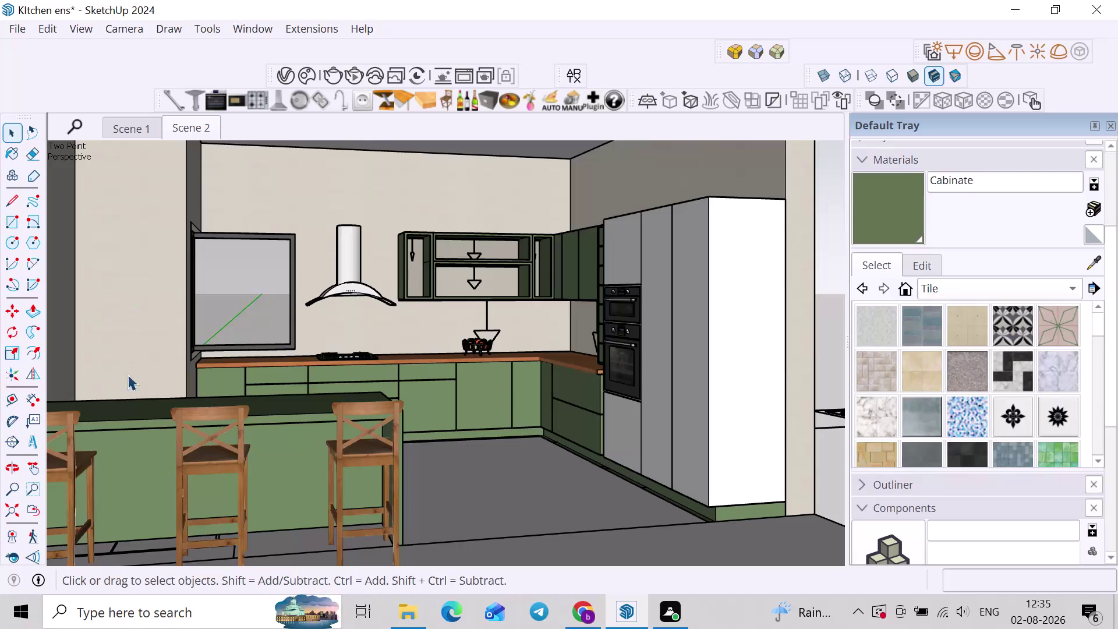
Orbit and zoom to frame the kitchen corner with the tall cabinet and ovens.
scroll(down, 3)
middle_drag(387, 397, 254, 415)
scroll(up, 3)
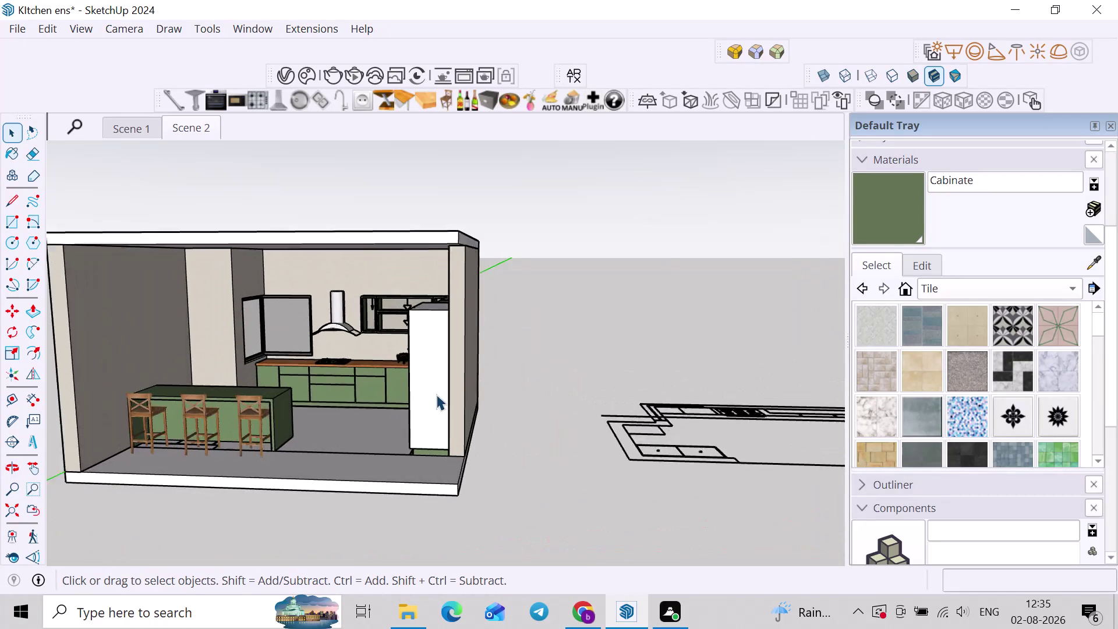
scroll(up, 3)
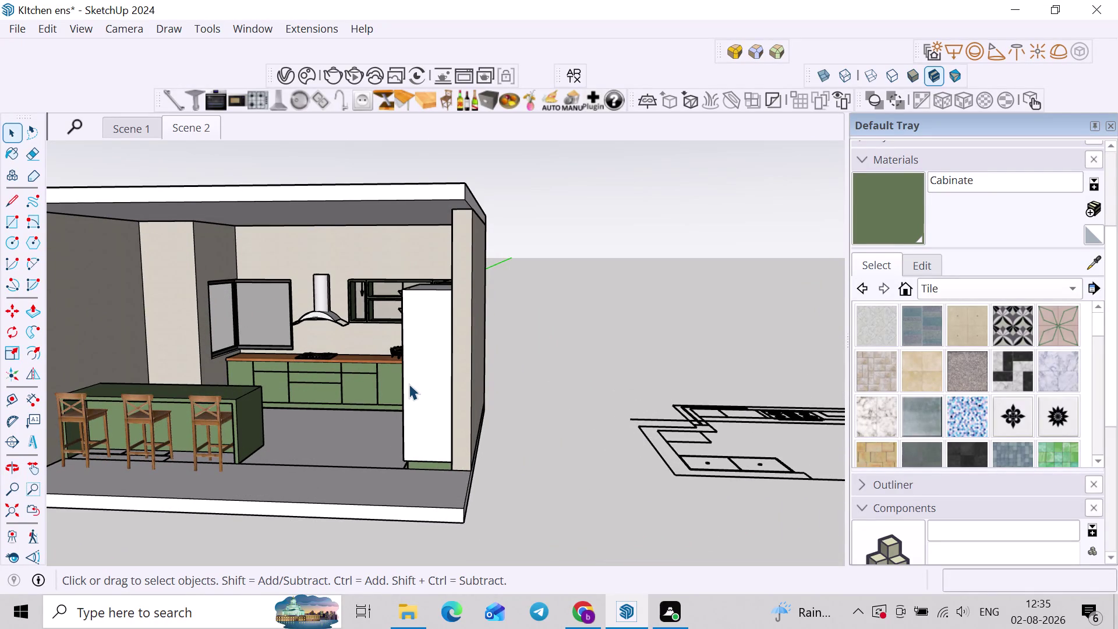
scroll(down, 3)
middle_drag(354, 420, 465, 404)
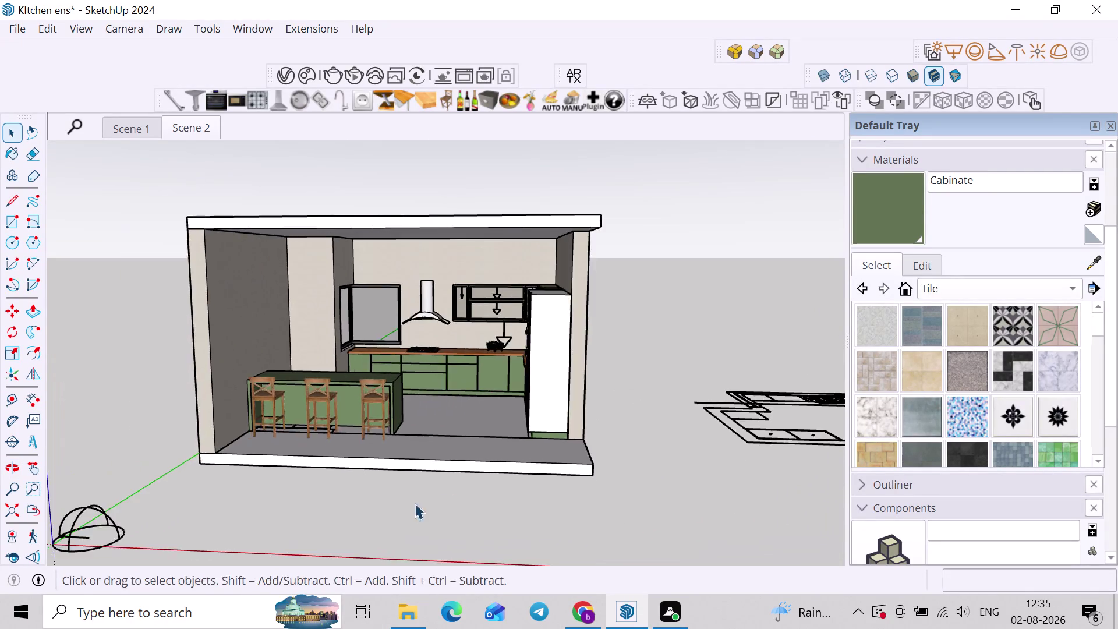
middle_drag(413, 503, 515, 505)
scroll(up, 3)
middle_drag(464, 387, 438, 322)
middle_drag(446, 326, 403, 417)
scroll(up, 3)
scroll(up, 3)
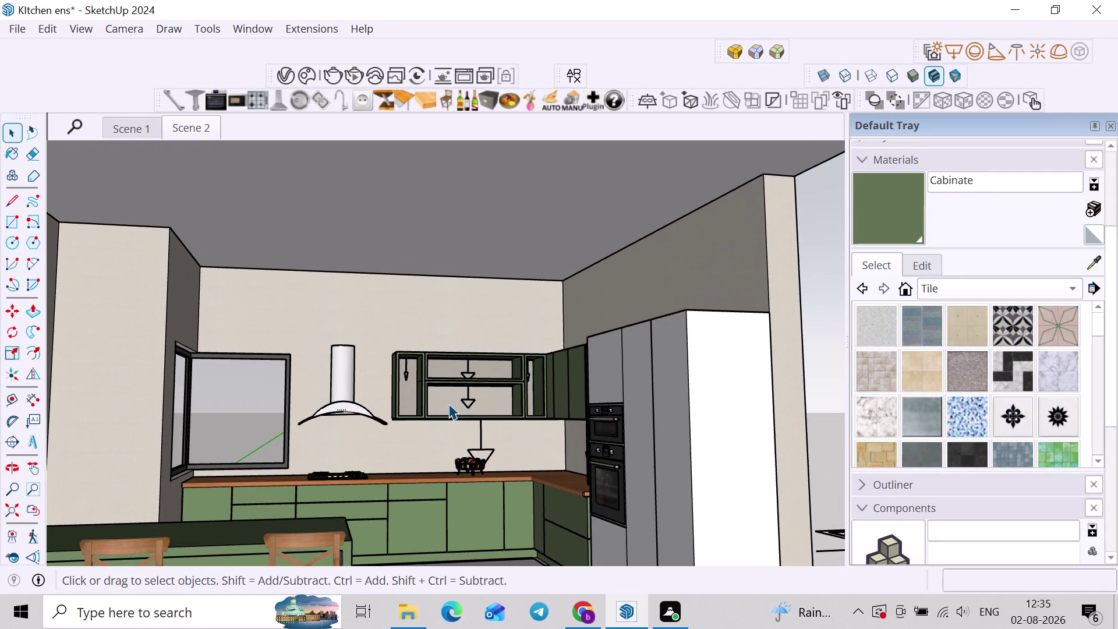
scroll(down, 3)
middle_drag(435, 406, 590, 437)
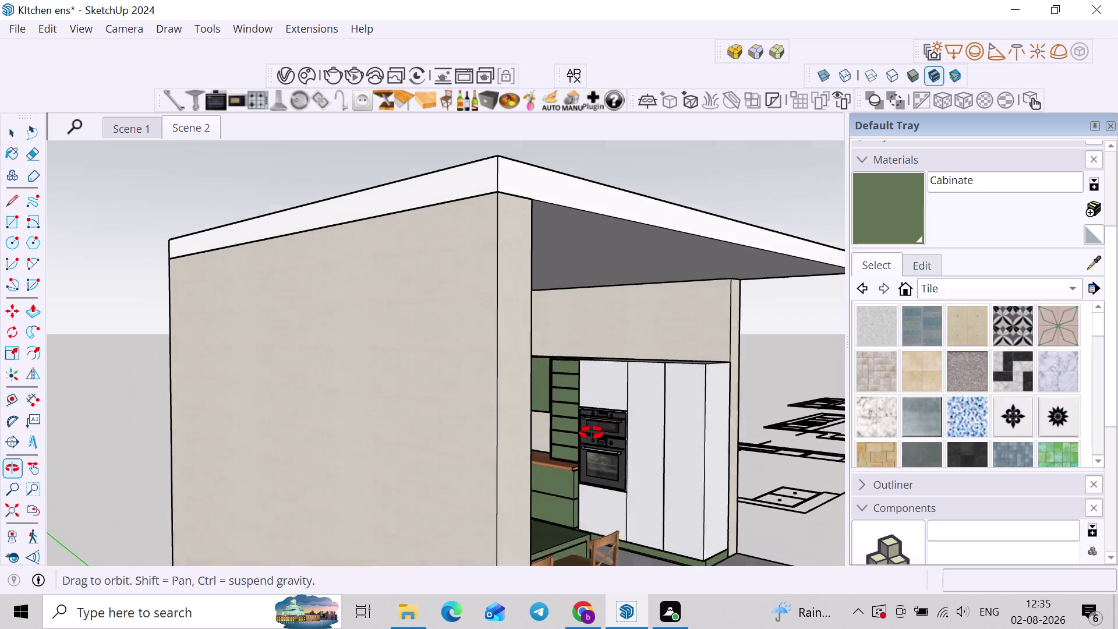
middle_drag(590, 438, 591, 432)
scroll(up, 3)
scroll(down, 3)
middle_drag(590, 429, 456, 407)
scroll(down, 3)
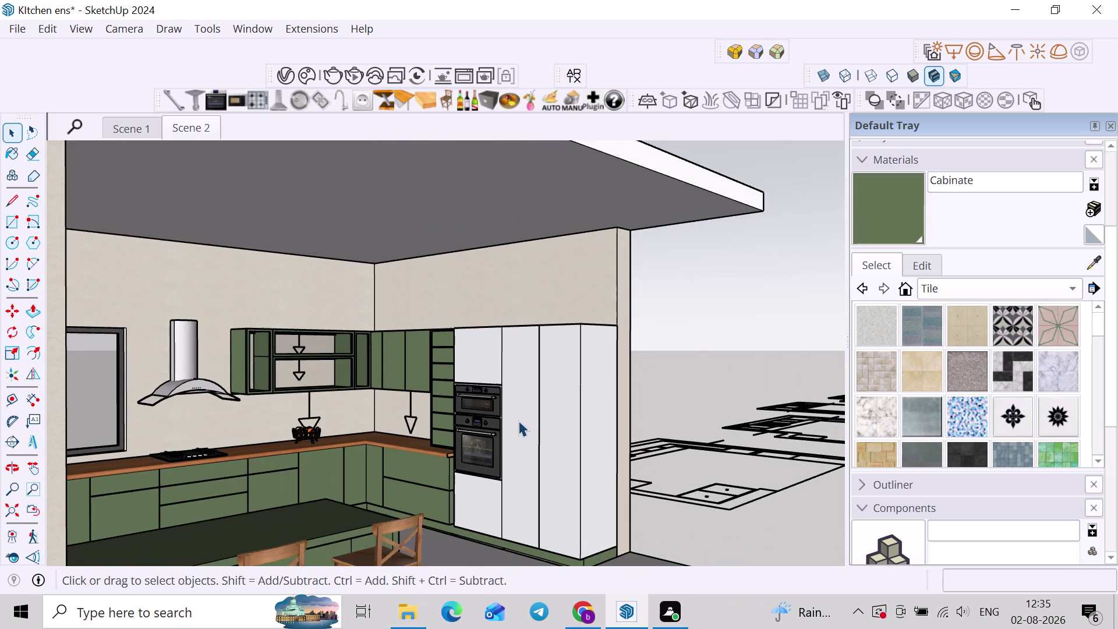
middle_drag(520, 422, 535, 427)
scroll(up, 3)
scroll(down, 3)
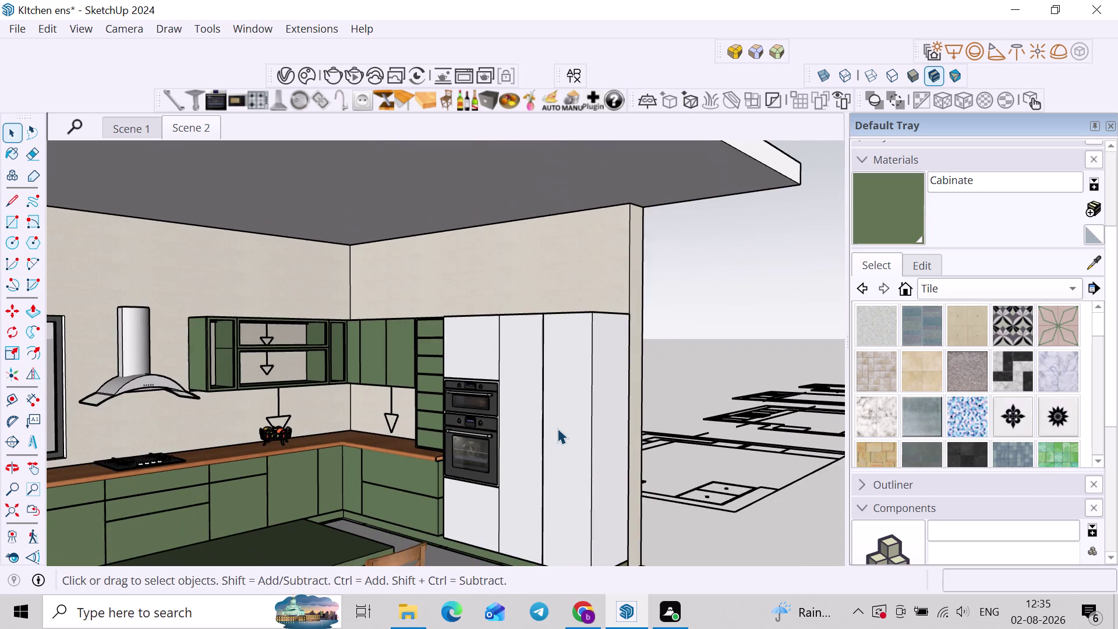
middle_drag(557, 428, 550, 445)
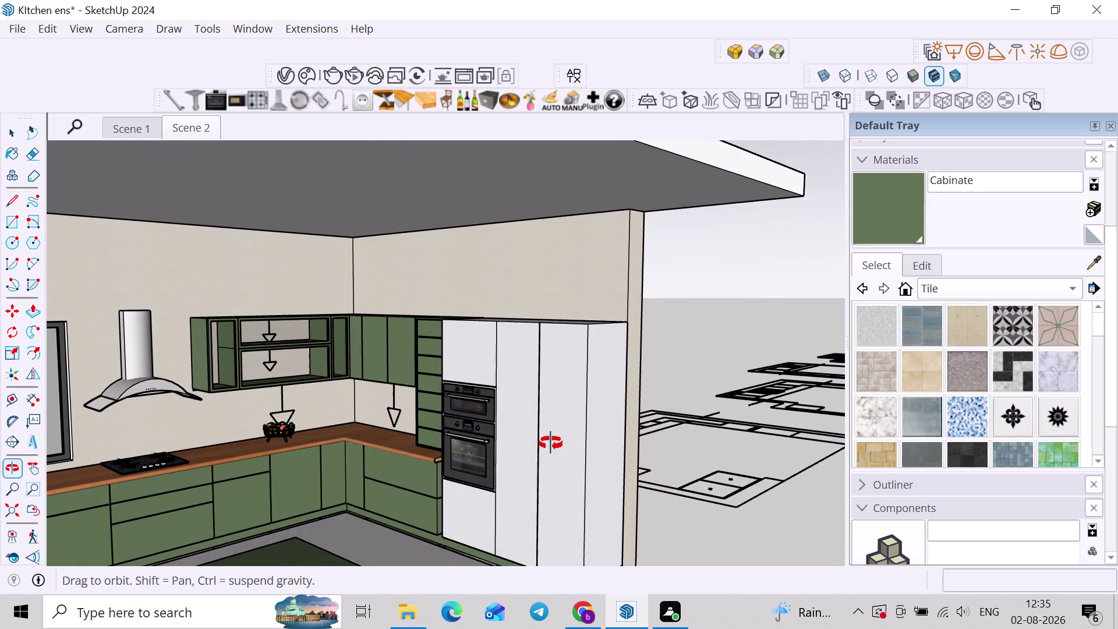
middle_drag(550, 444, 551, 443)
Start a V-Ray render of this view and drag the Frame Buffer aside.
click(352, 74)
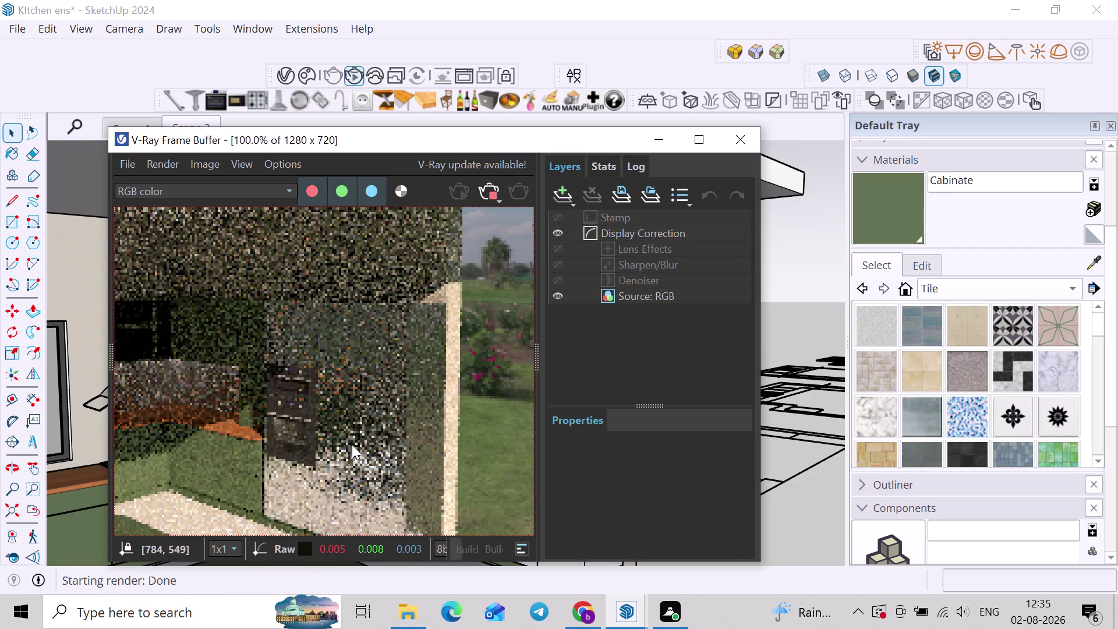
scroll(up, 3)
scroll(down, 3)
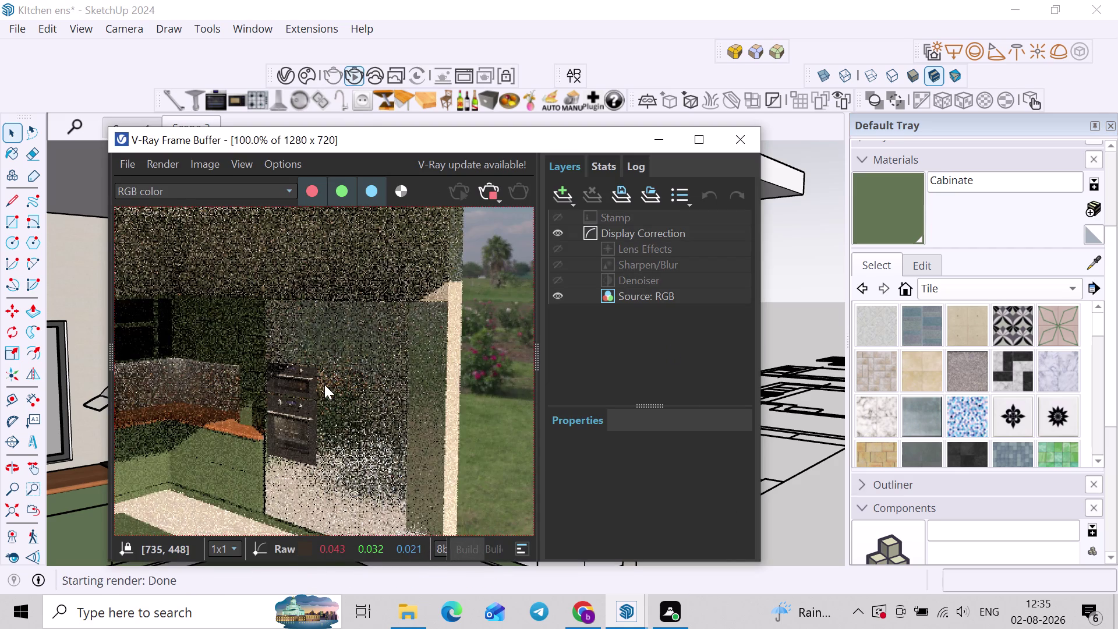
drag(396, 149, 843, 184)
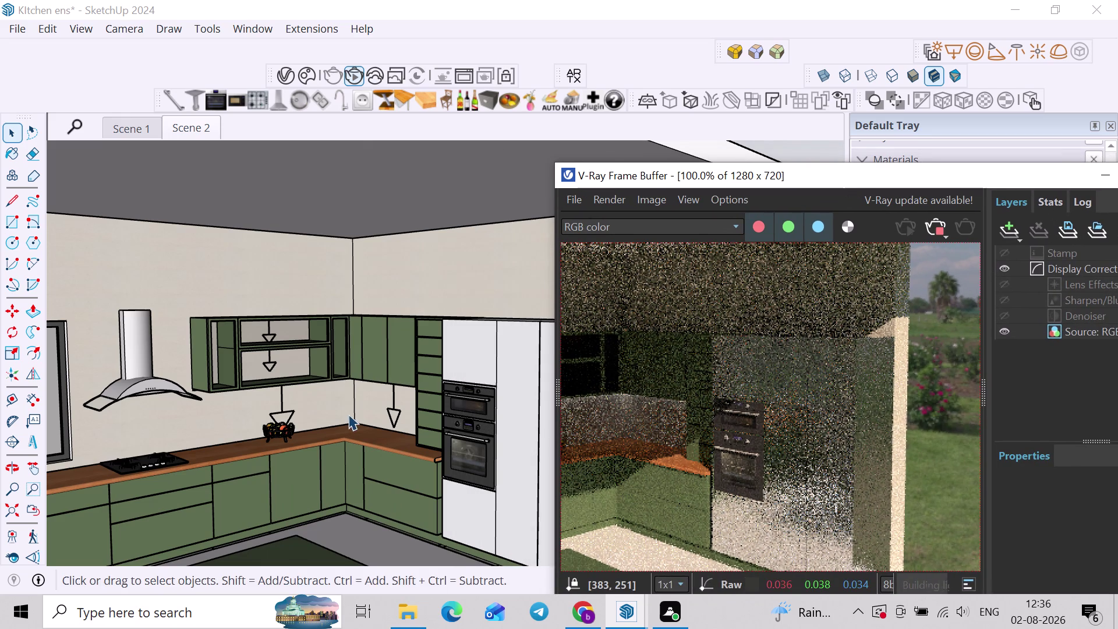
middle_drag(354, 409, 280, 387)
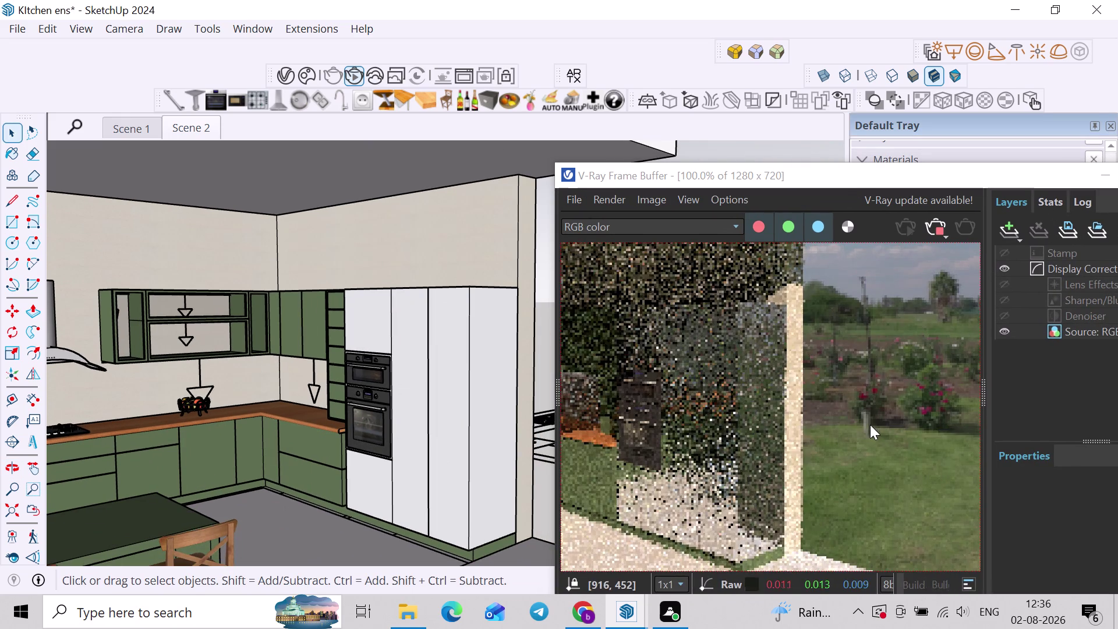
scroll(down, 3)
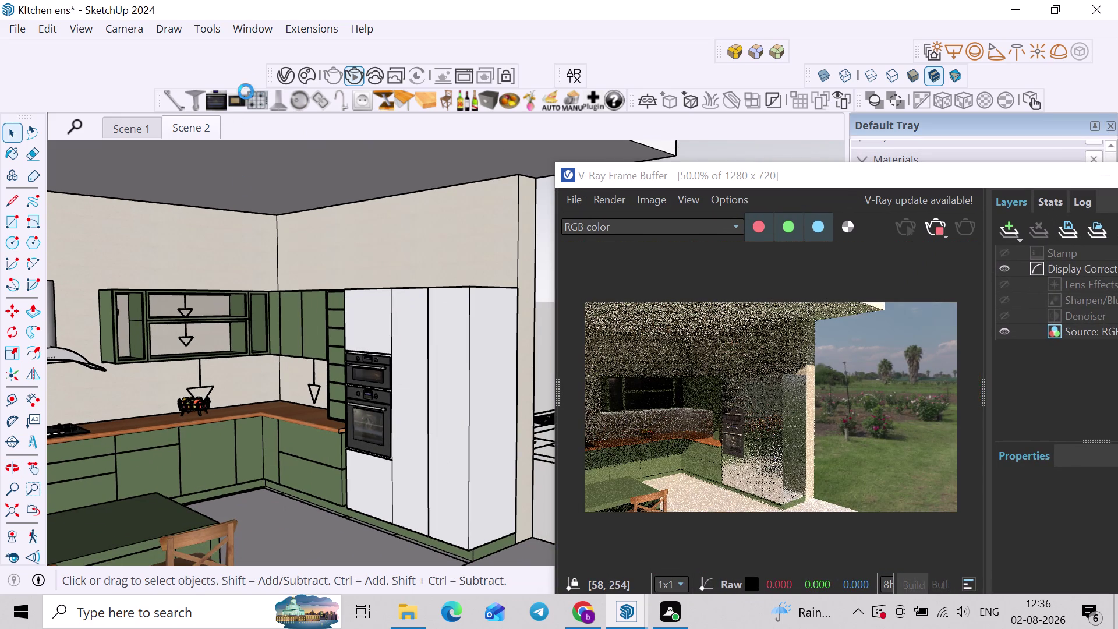
click(285, 77)
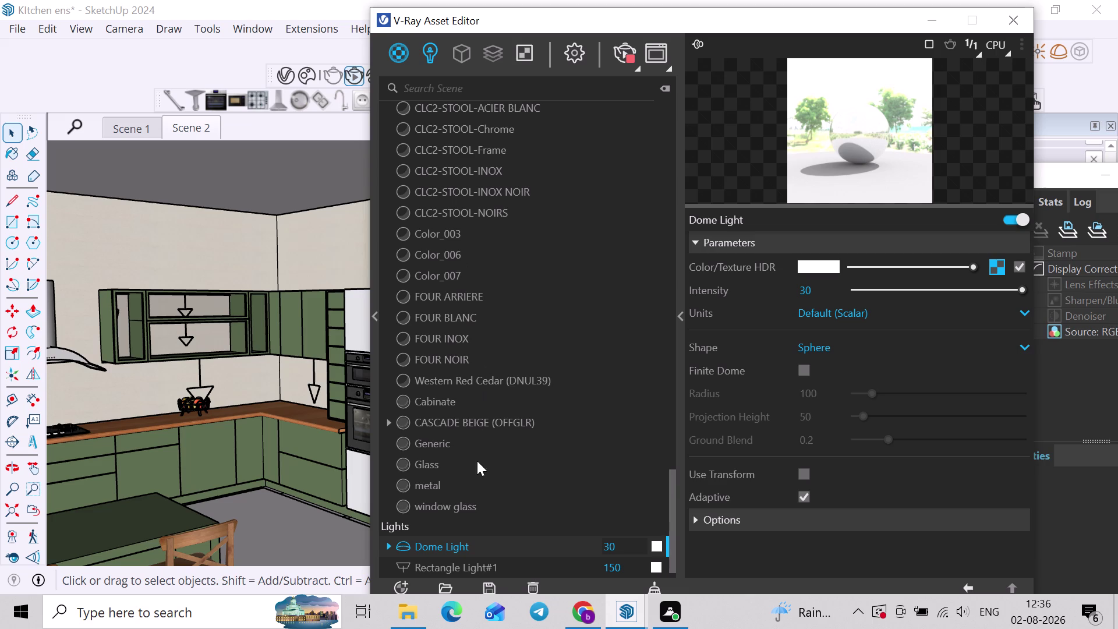
Select the Generic material and set its reflection glossiness to 0.7.
click(439, 485)
click(441, 450)
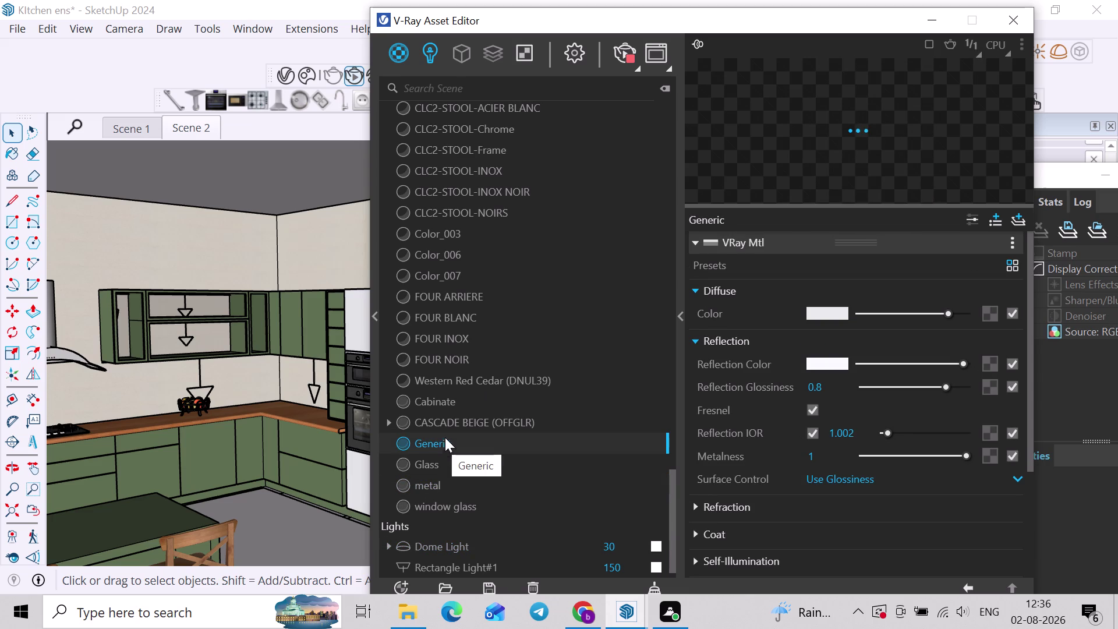
scroll(up, 3)
scroll(down, 3)
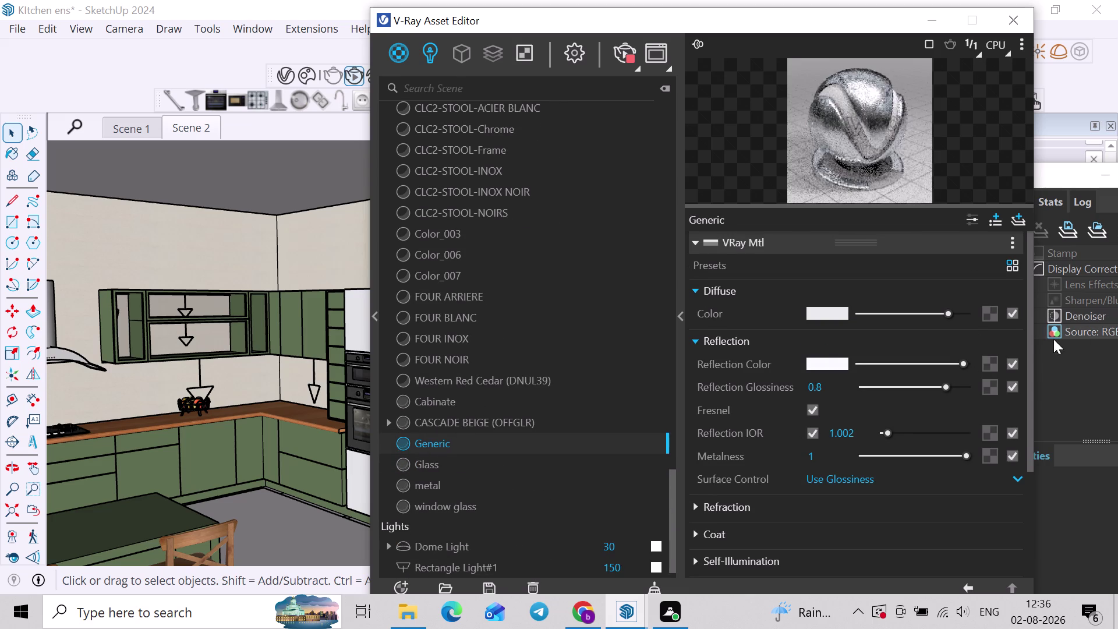
drag(836, 384, 753, 387)
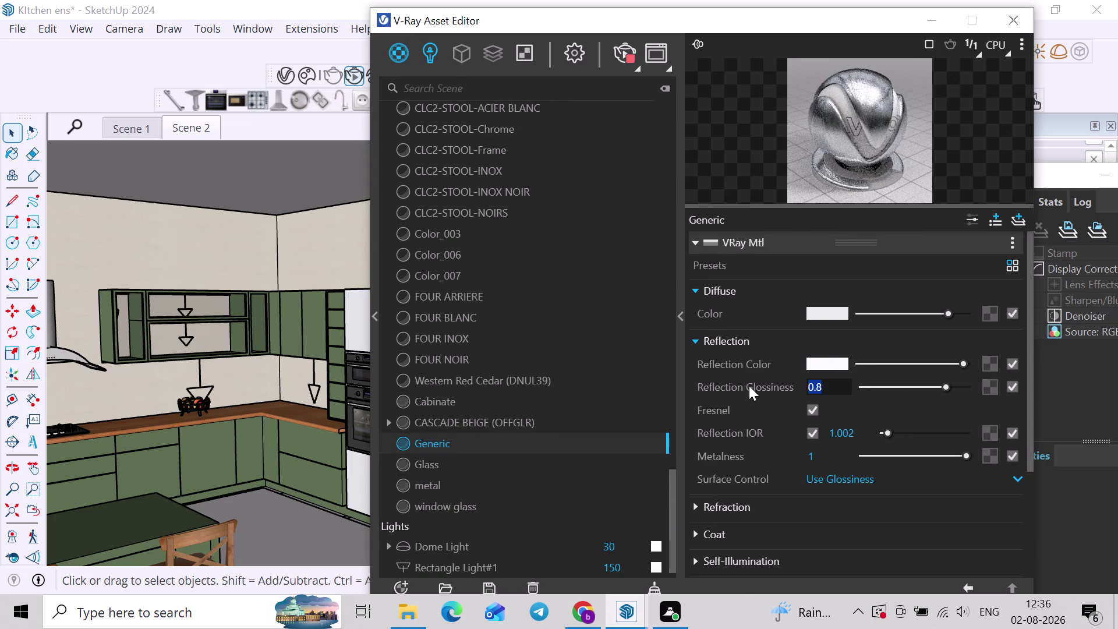
key(period)
key(7)
key(Return)
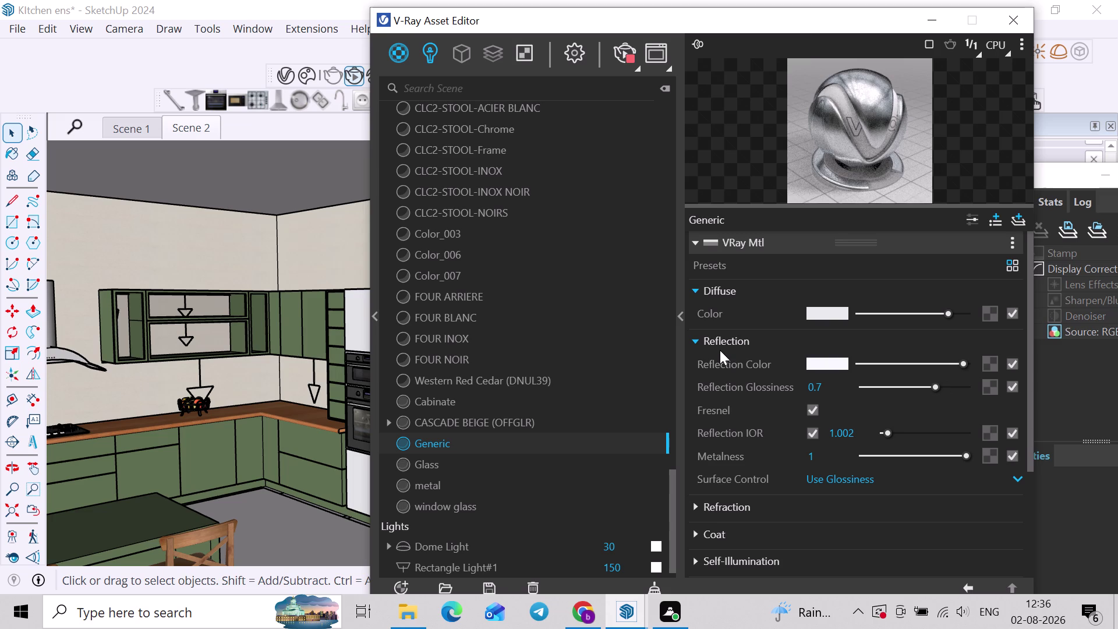
Drag the V-Ray Asset Editor down out of the way.
drag(804, 22, 794, 303)
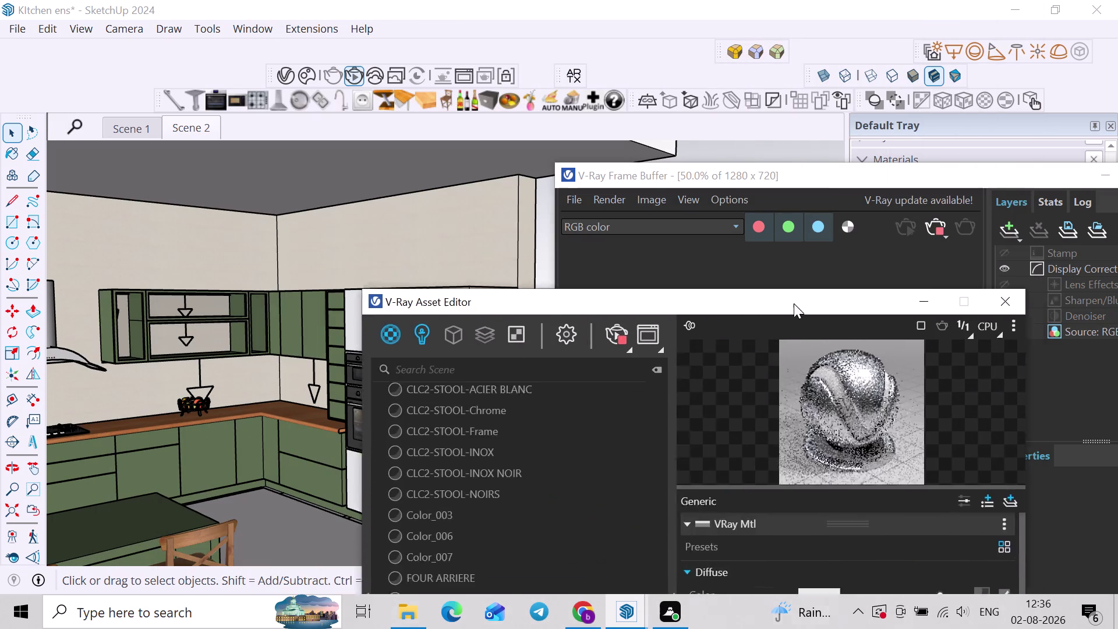
drag(794, 303, 857, 458)
scroll(up, 3)
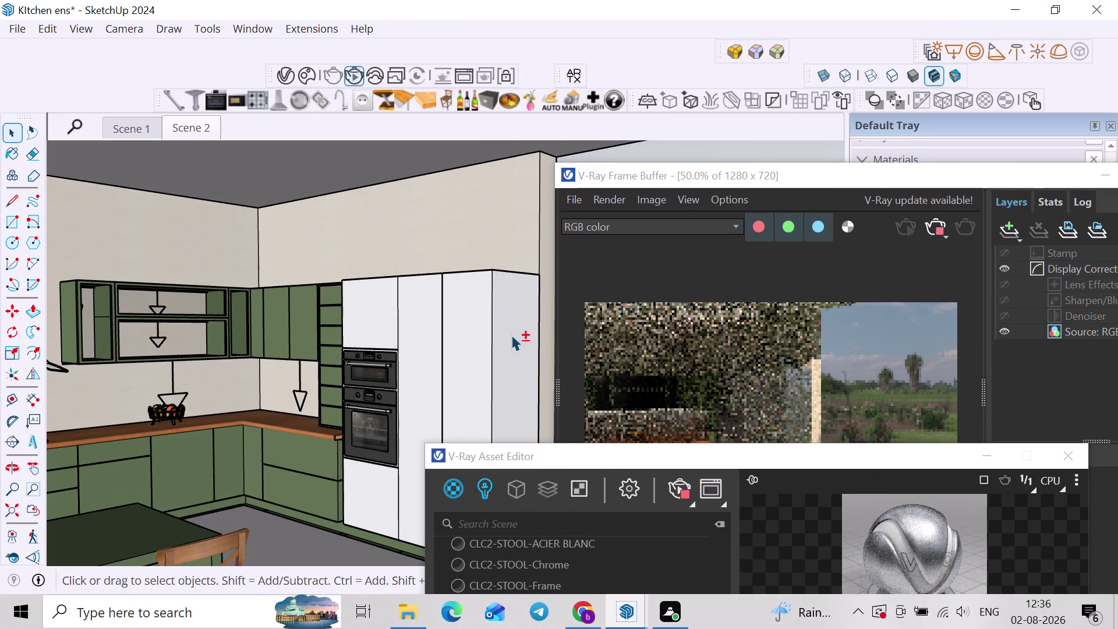
middle_drag(511, 335, 494, 261)
drag(738, 172, 624, 10)
scroll(down, 3)
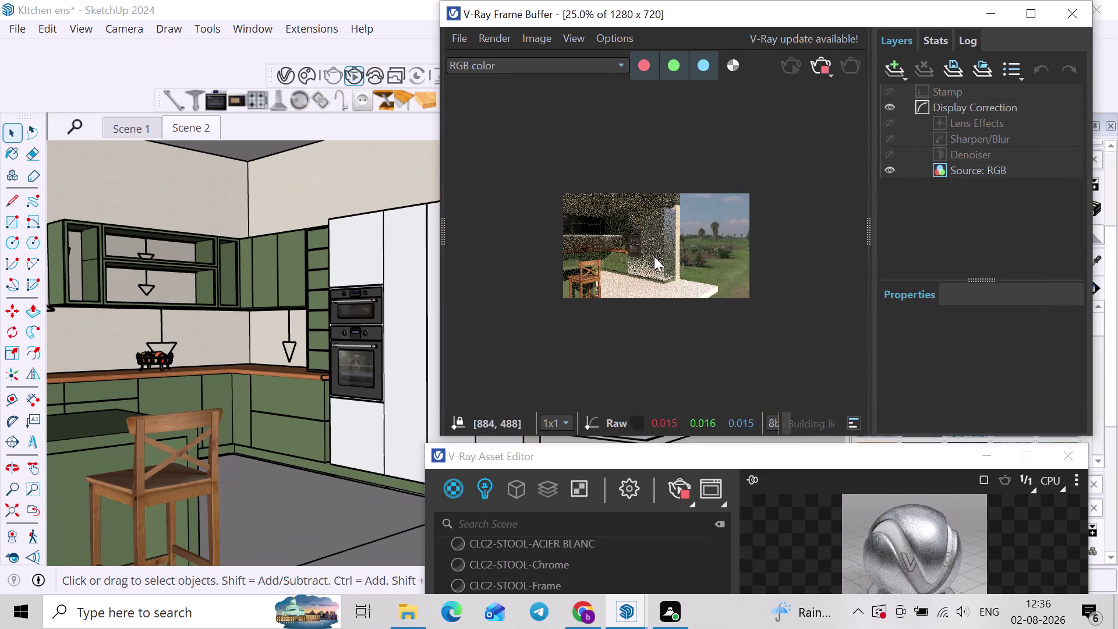
scroll(up, 3)
scroll(up, 3)
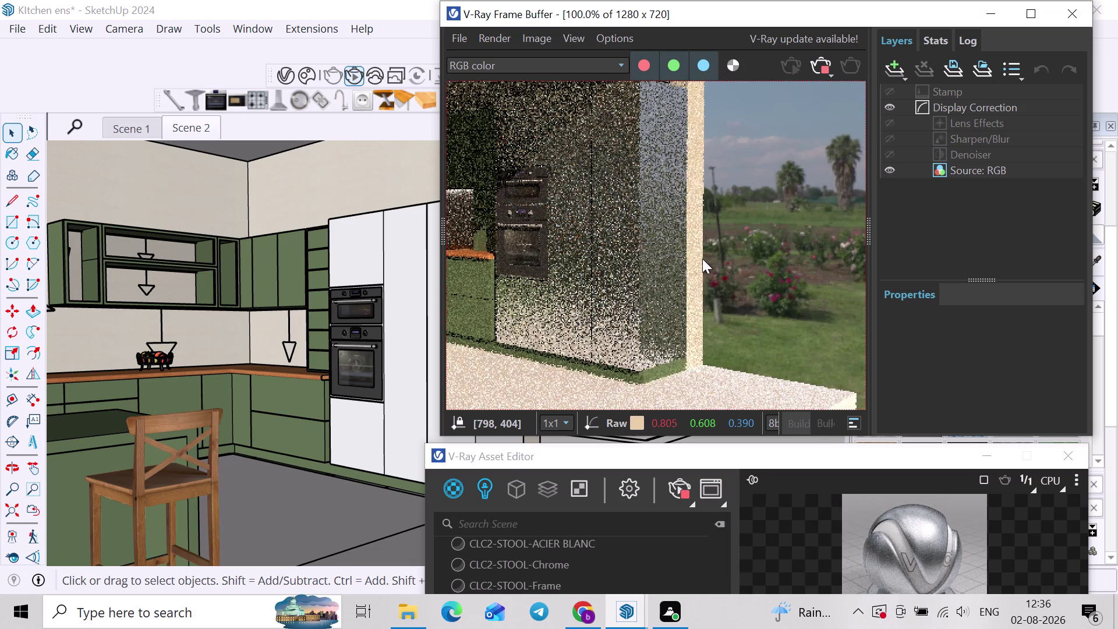
scroll(down, 3)
scroll(up, 3)
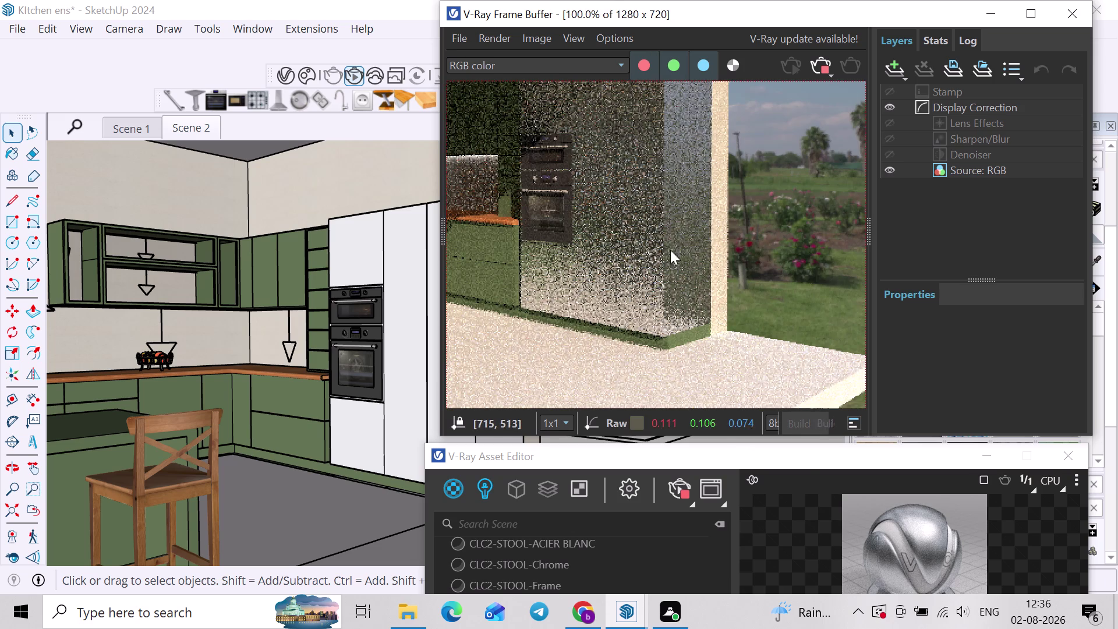
drag(800, 454, 574, 121)
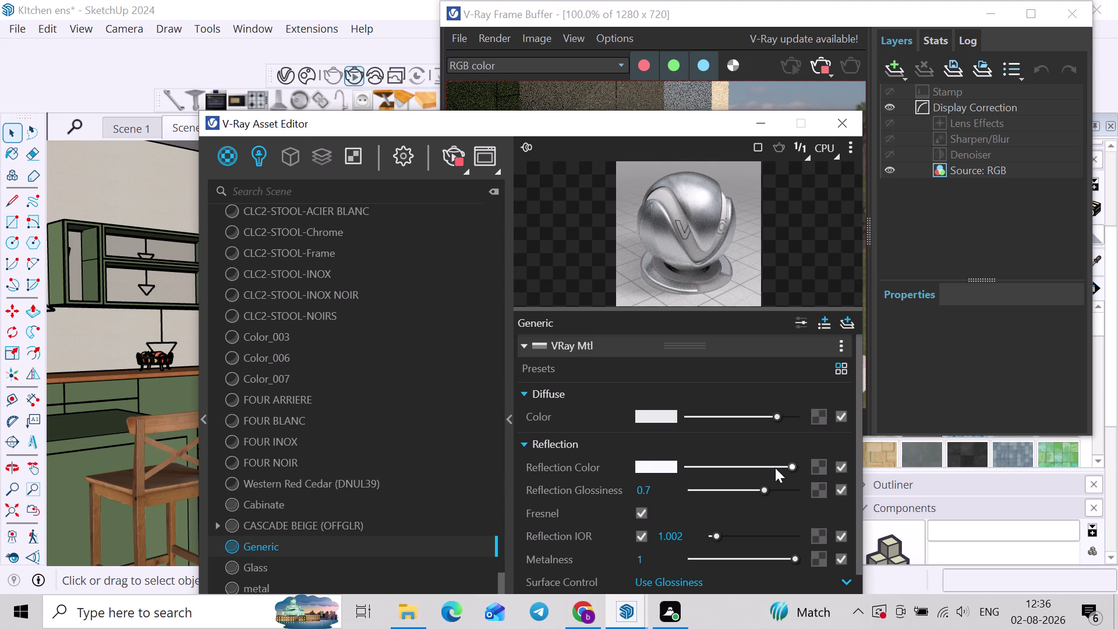
Darken the Generic material's reflection colour and move the editor to reveal the render.
drag(775, 468, 758, 471)
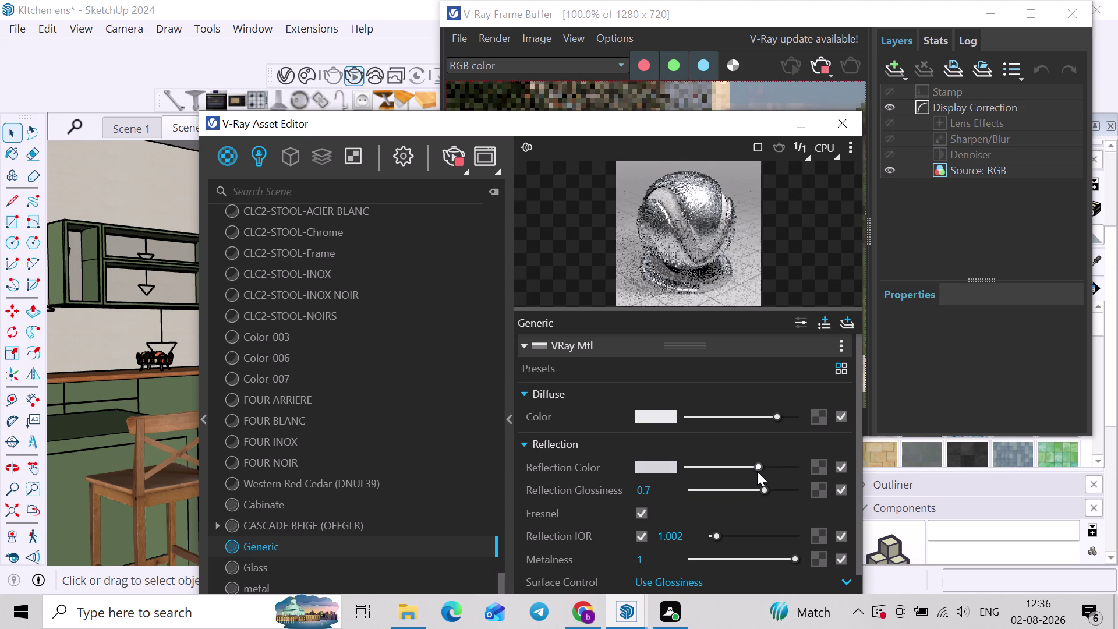
drag(758, 471, 751, 472)
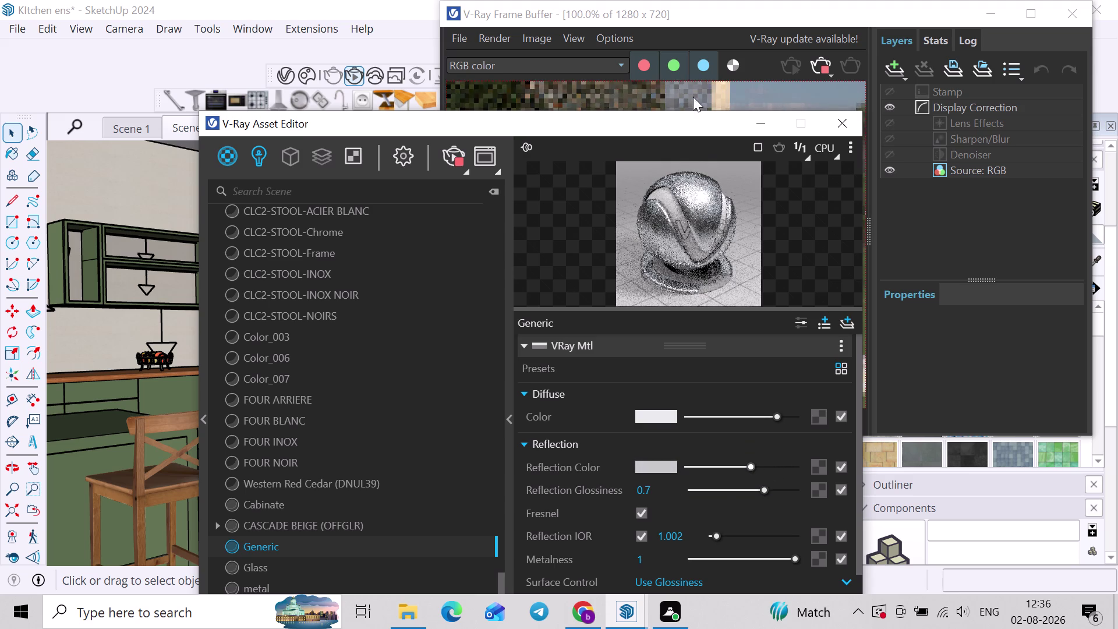
drag(693, 145, 740, 318)
drag(693, 115, 870, 284)
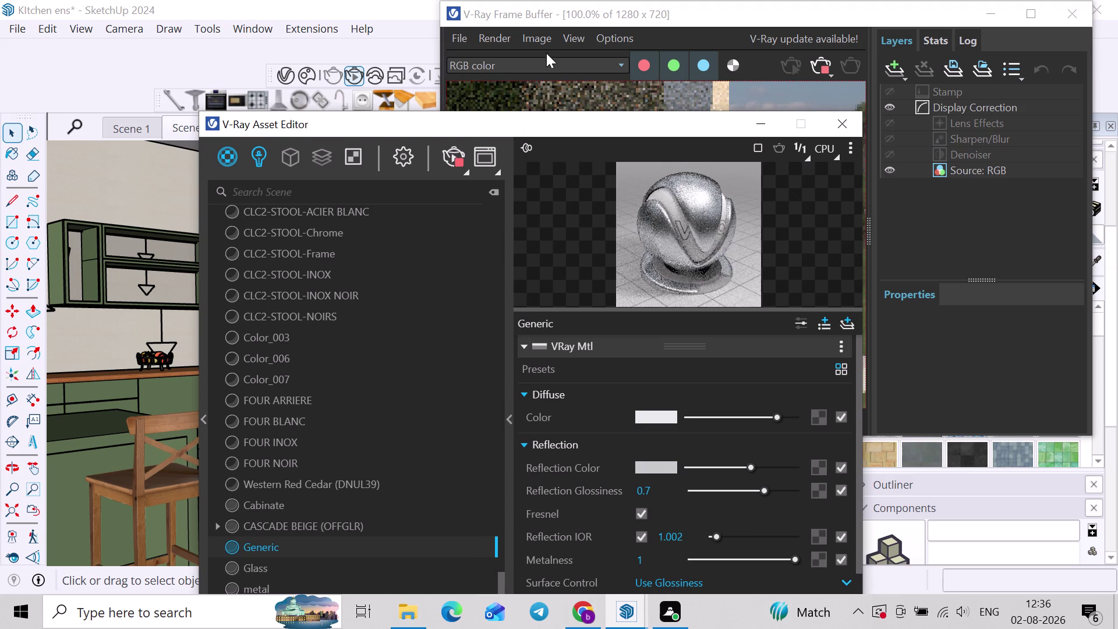
drag(577, 123, 717, 318)
Close the V-Ray Frame Buffer and the V-Ray Asset Editor windows.
scroll(down, 3)
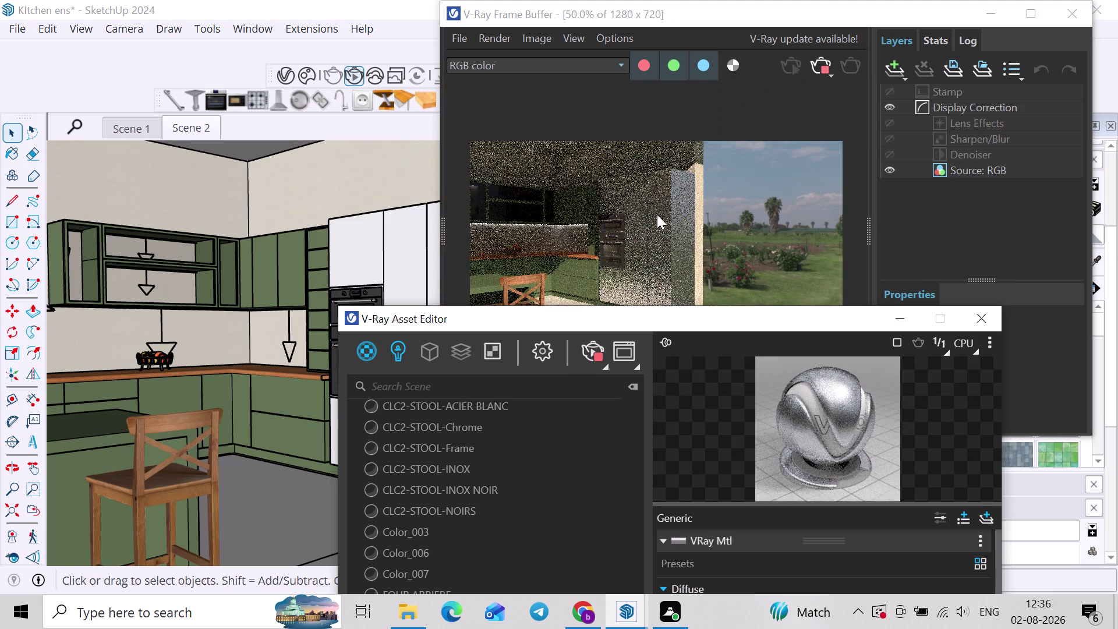
scroll(up, 3)
scroll(down, 3)
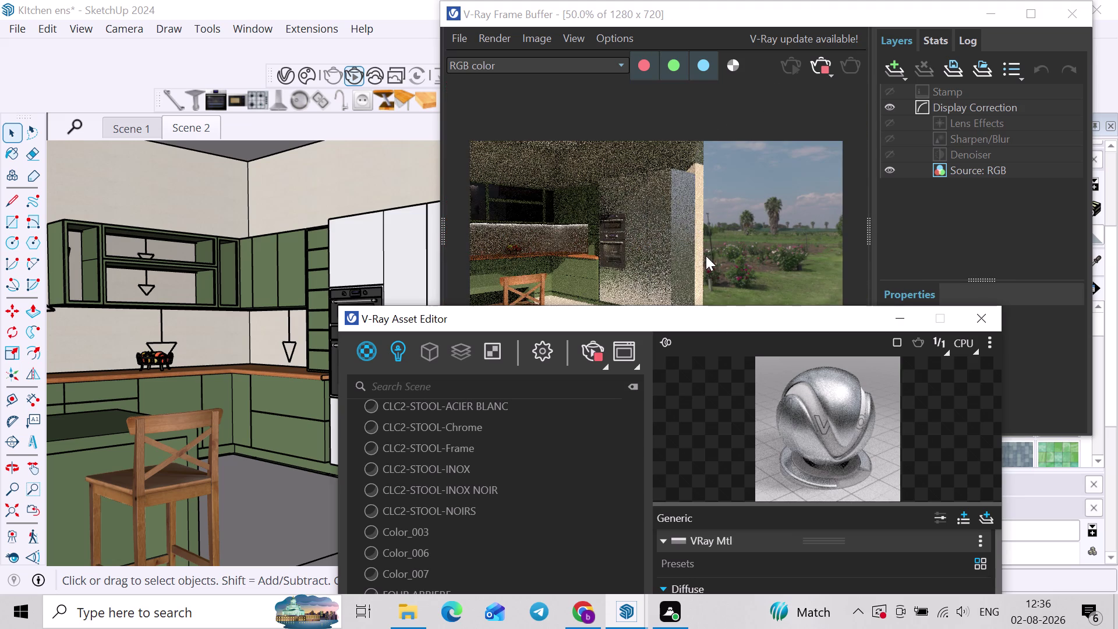
scroll(up, 3)
scroll(down, 3)
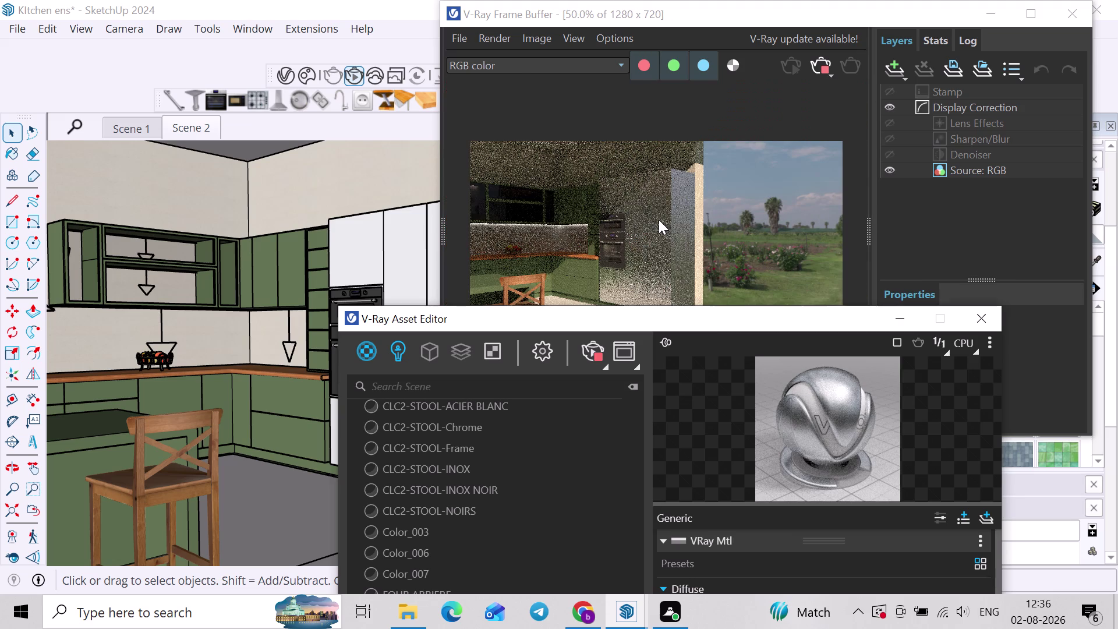
click(831, 60)
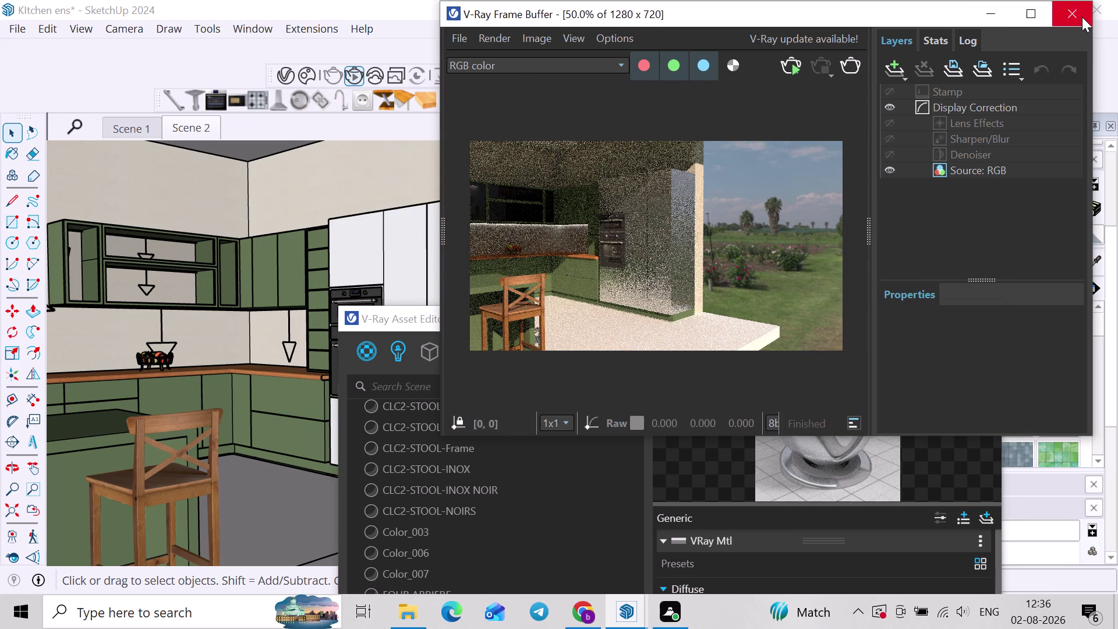
click(1082, 16)
click(978, 324)
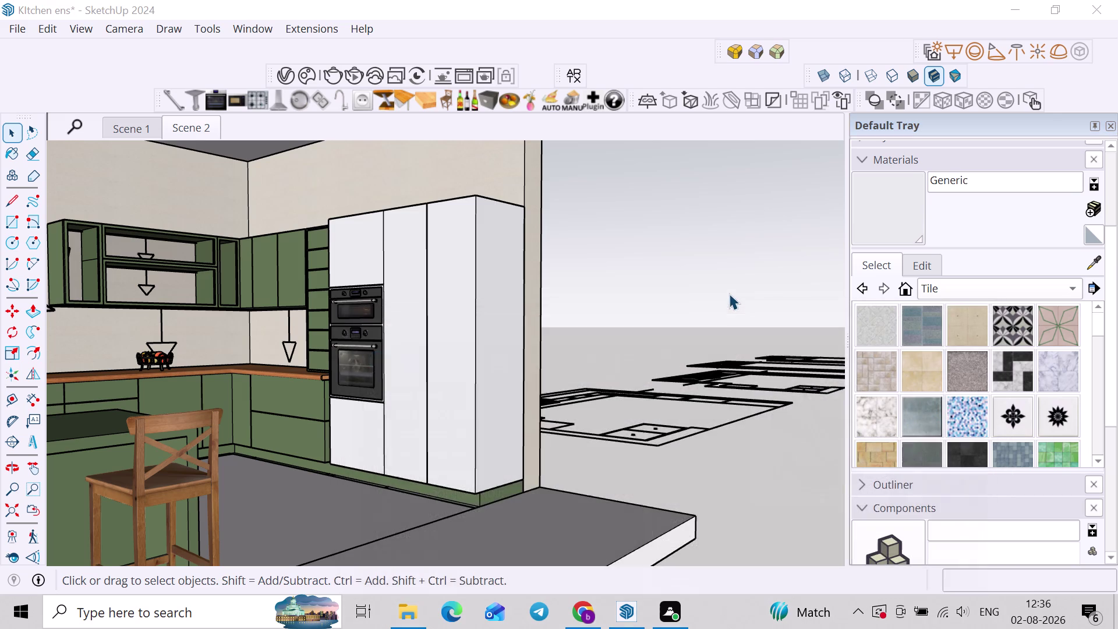
Orbit around the kitchen to view the island and stools from across the room.
click(729, 293)
scroll(down, 3)
middle_drag(600, 396, 368, 414)
scroll(down, 3)
middle_drag(435, 409, 625, 407)
middle_drag(599, 419, 416, 435)
scroll(up, 3)
middle_drag(406, 412, 444, 346)
scroll(up, 3)
middle_drag(468, 326, 541, 343)
middle_drag(579, 344, 500, 343)
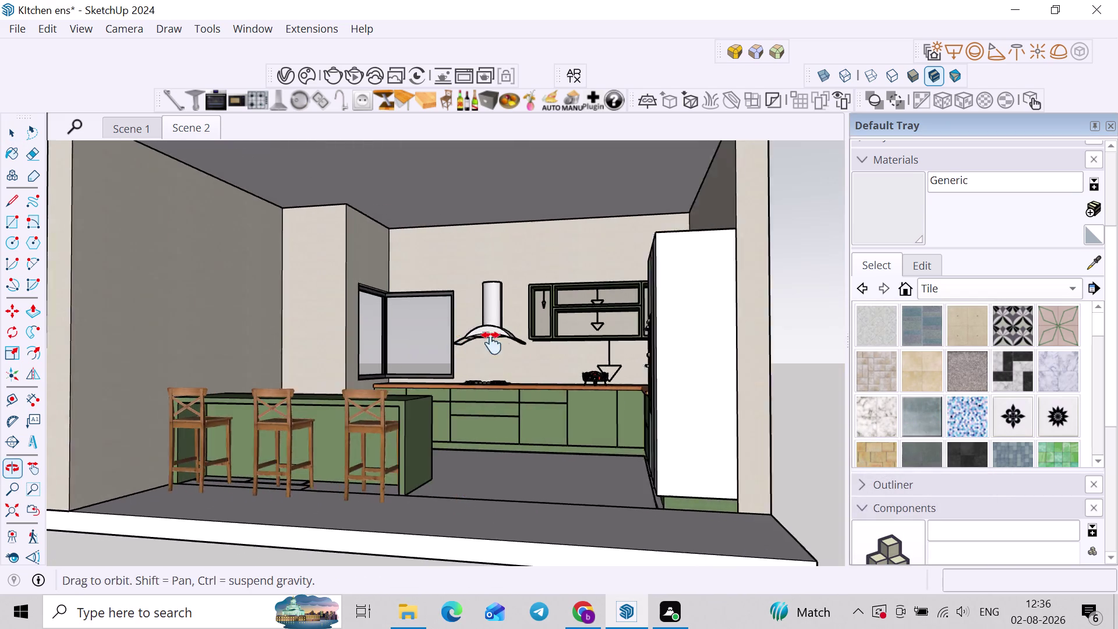
middle_drag(500, 343, 479, 347)
middle_drag(472, 360, 595, 381)
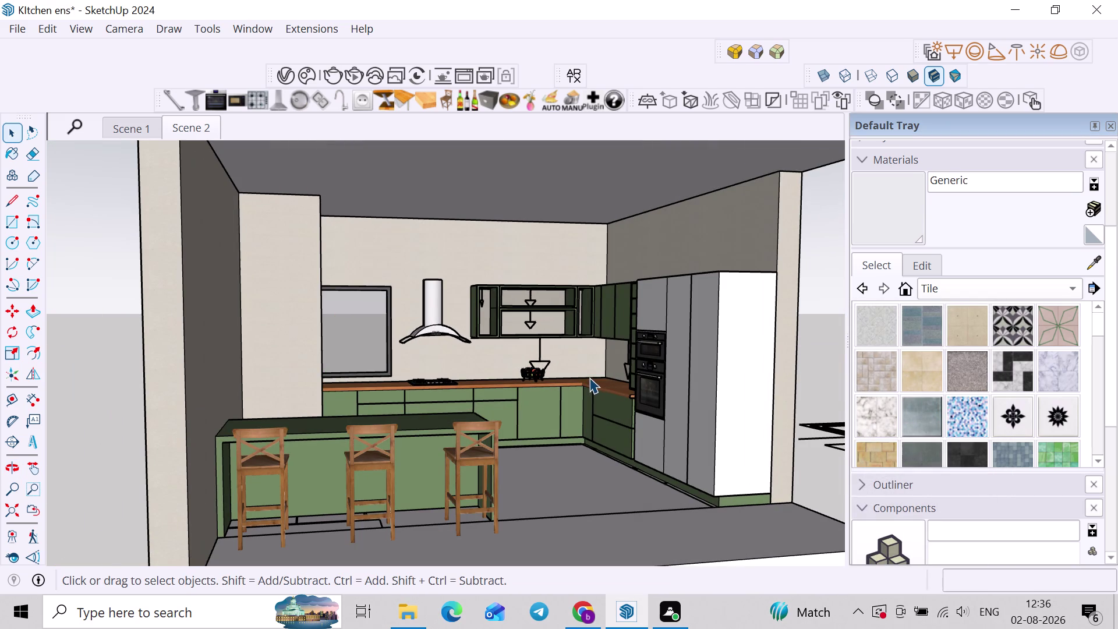
Load a flower vase component from the Flowers plugin for placement.
click(527, 103)
scroll(up, 3)
middle_drag(376, 425, 274, 472)
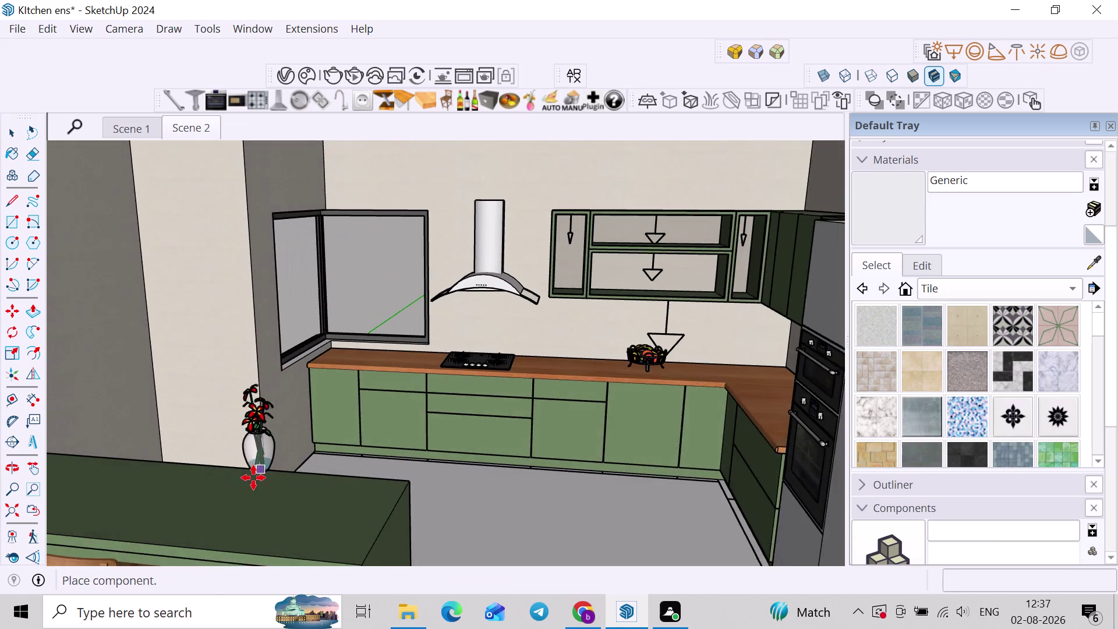
Place the flower vase on the end of the island.
scroll(up, 3)
middle_drag(225, 493, 373, 434)
click(277, 451)
key(space)
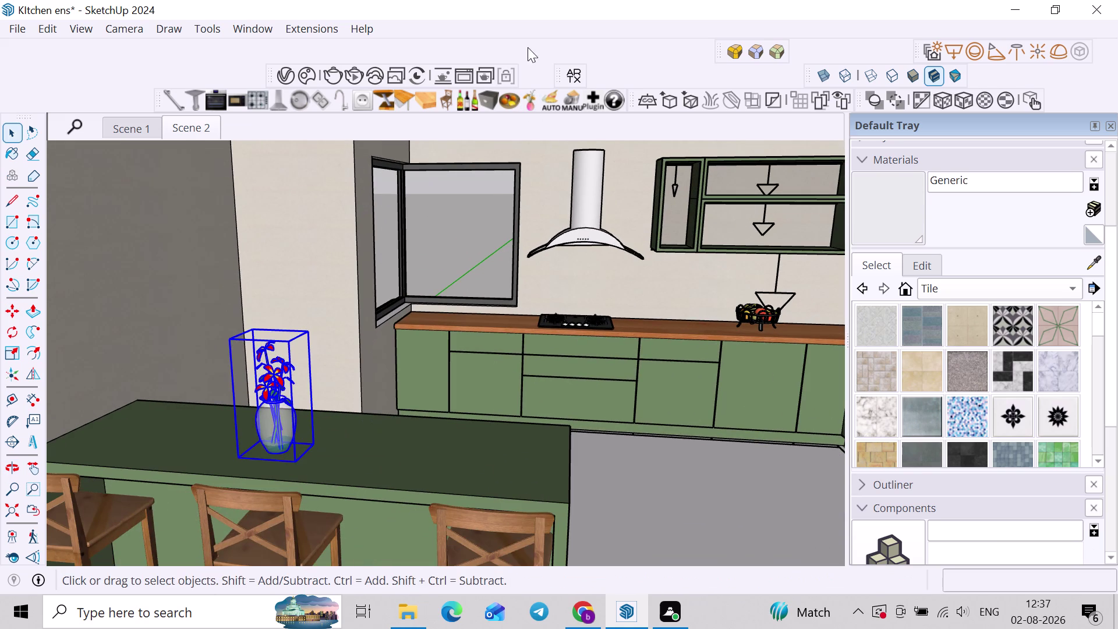
Cycle through several flower arrangements with the Flowers plugin.
click(532, 102)
click(532, 101)
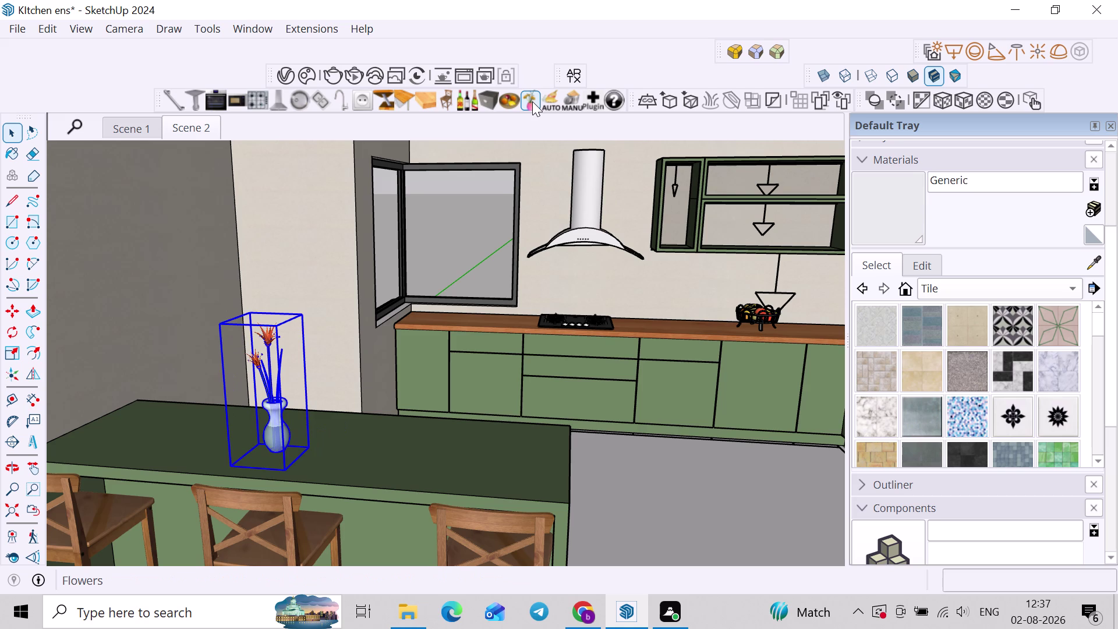
click(533, 101)
click(533, 102)
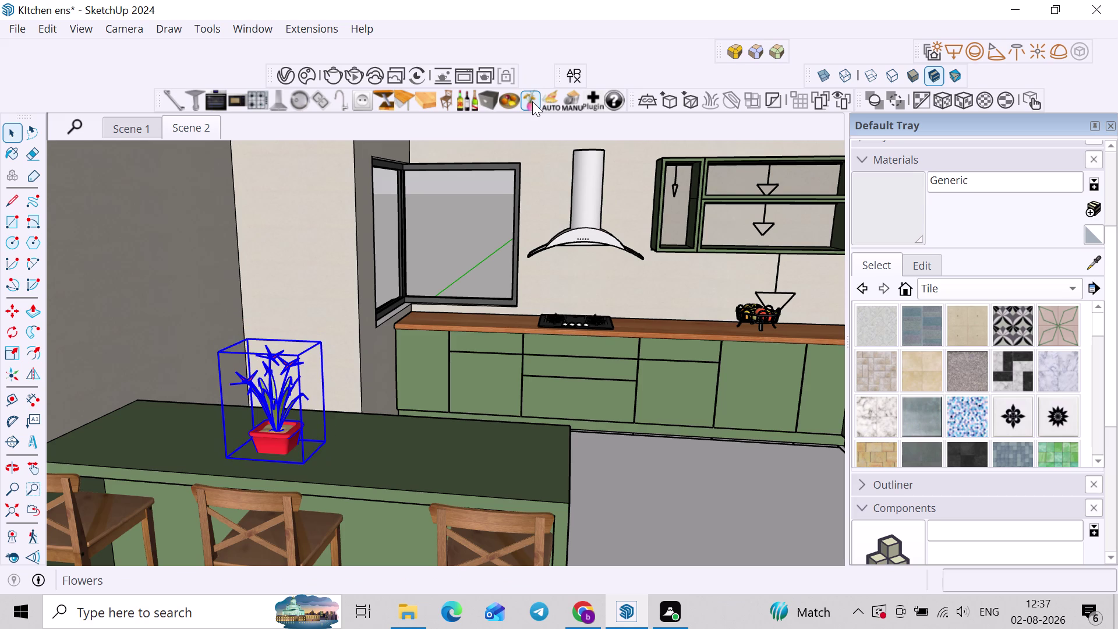
click(532, 102)
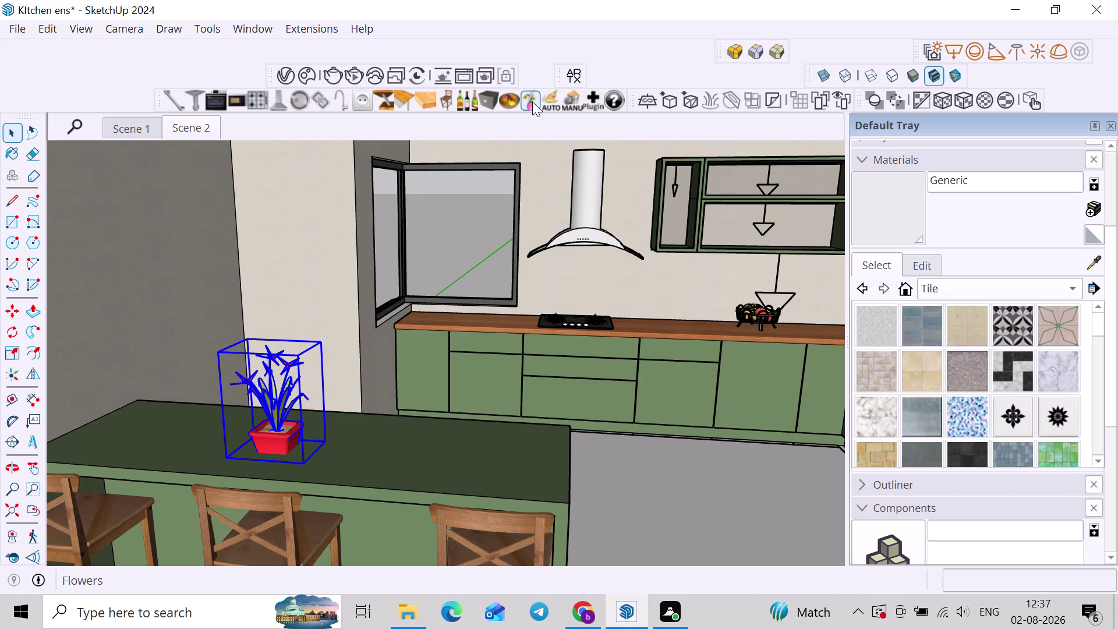
click(532, 102)
click(532, 101)
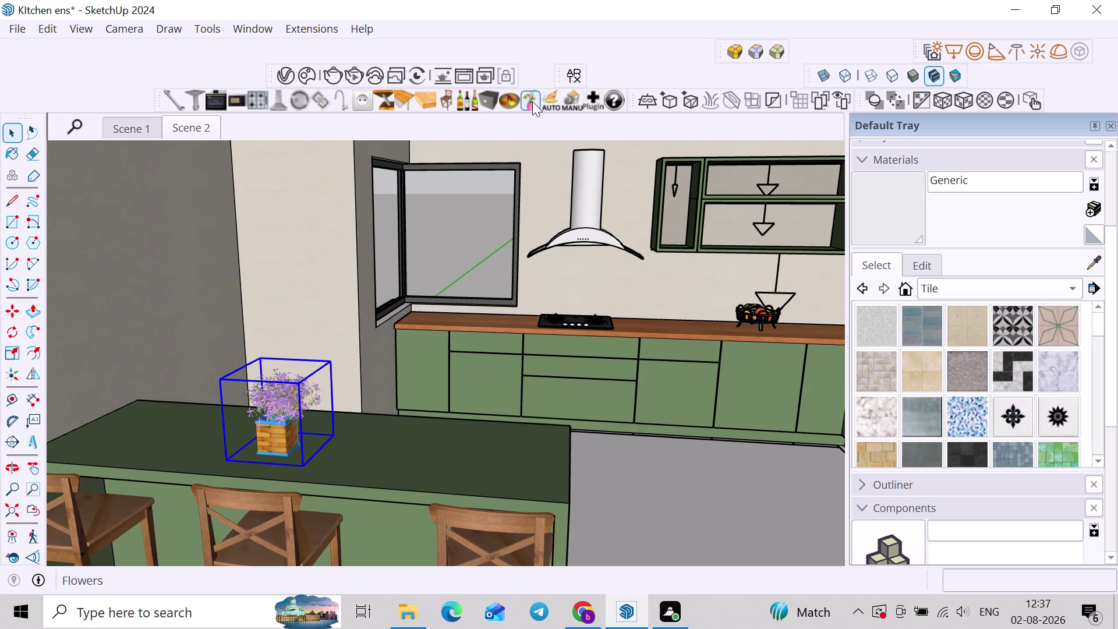
click(533, 101)
Orbit around the island into a close view and select the rose vase.
middle_drag(434, 366, 588, 345)
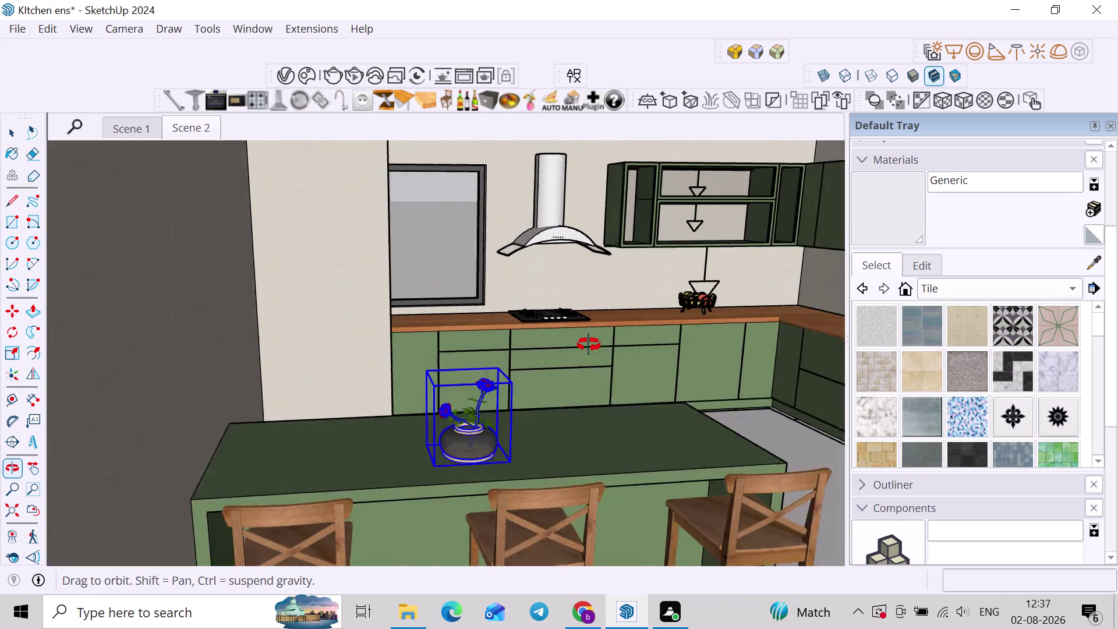
middle_drag(588, 345, 591, 344)
key(space)
click(758, 344)
middle_drag(749, 364, 640, 292)
middle_drag(635, 326, 625, 342)
middle_drag(507, 316, 620, 402)
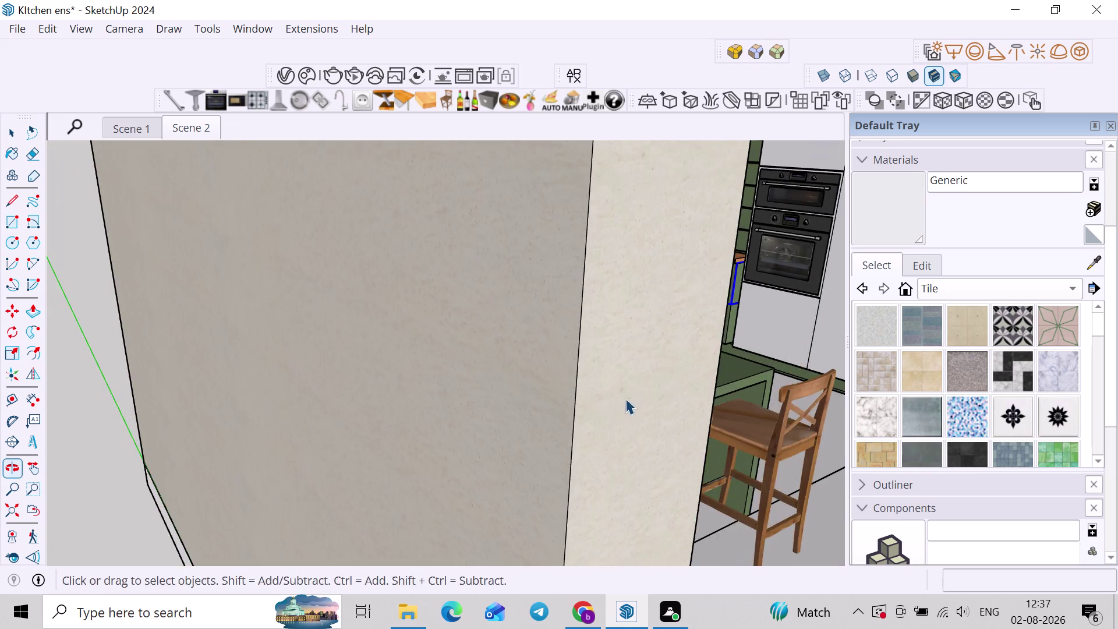
middle_drag(605, 397, 468, 419)
middle_drag(719, 413, 586, 409)
scroll(up, 3)
middle_drag(745, 367, 646, 368)
scroll(up, 3)
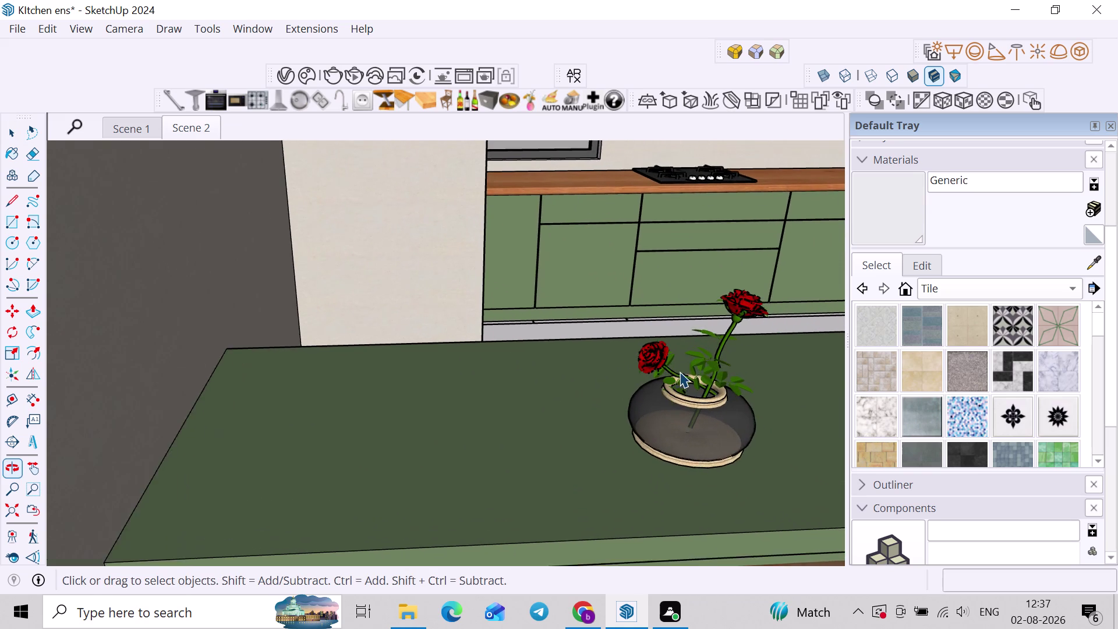
middle_drag(756, 352, 759, 333)
click(752, 277)
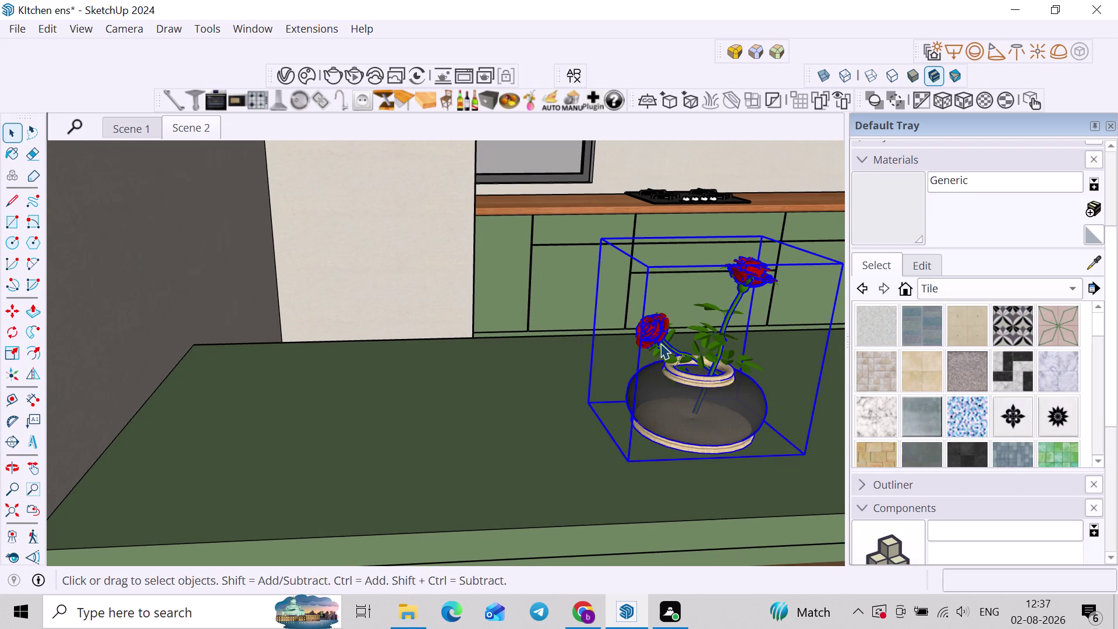
Reselect the rose vase on the island and swap its arrangement.
middle_drag(633, 343, 603, 346)
scroll(up, 3)
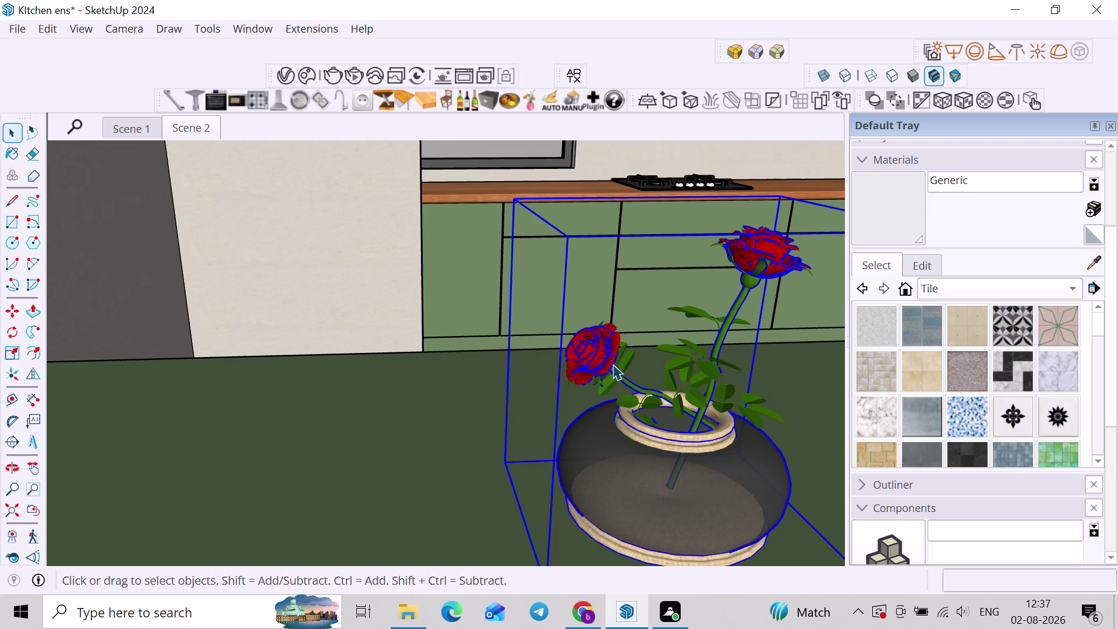
click(487, 389)
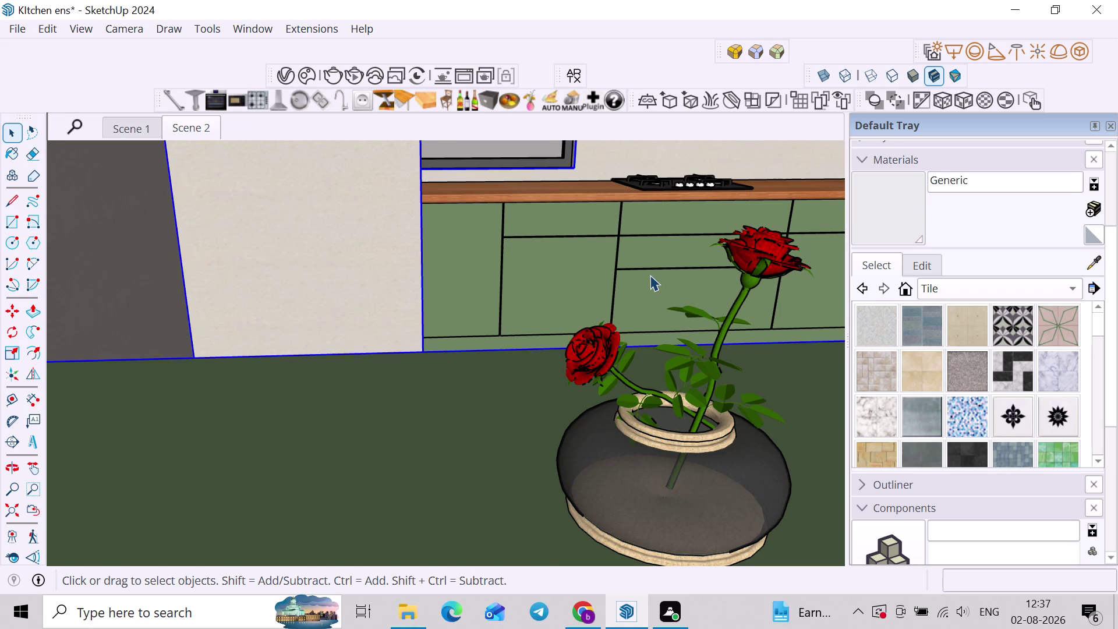
scroll(down, 3)
scroll(down, 3)
click(666, 362)
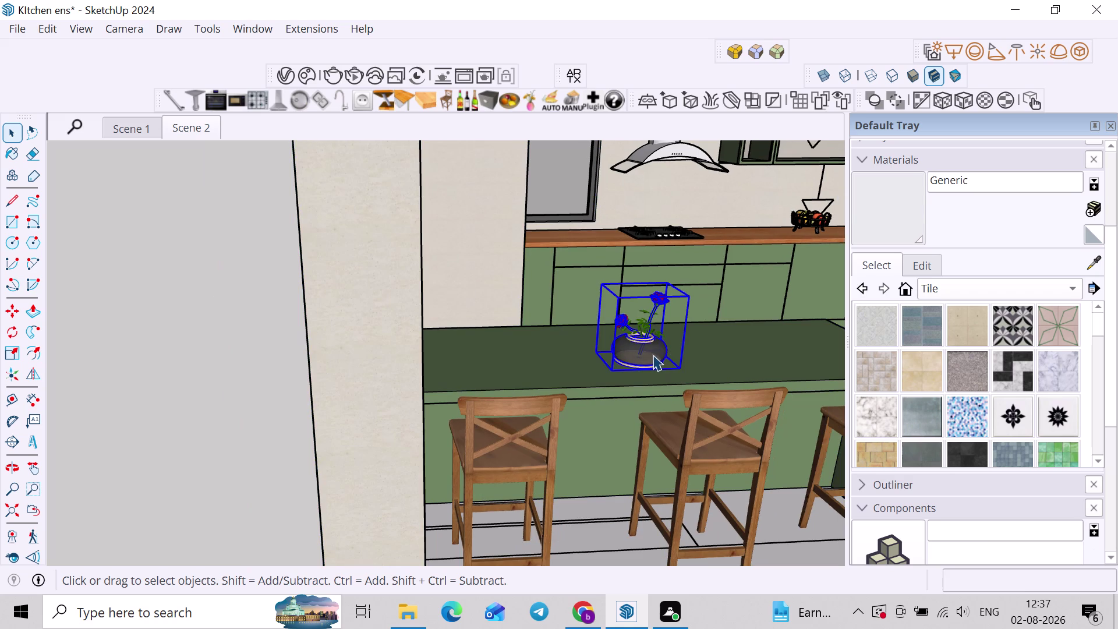
click(527, 97)
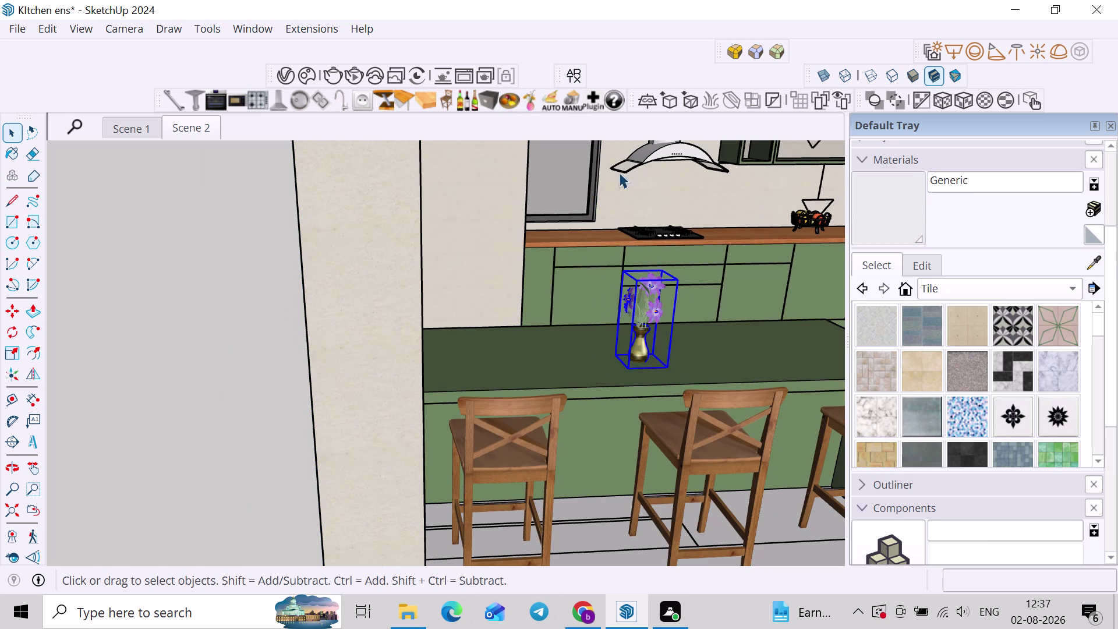
Cycle arrangements again until the dark vase of red roses returns.
scroll(up, 3)
middle_drag(755, 341, 710, 343)
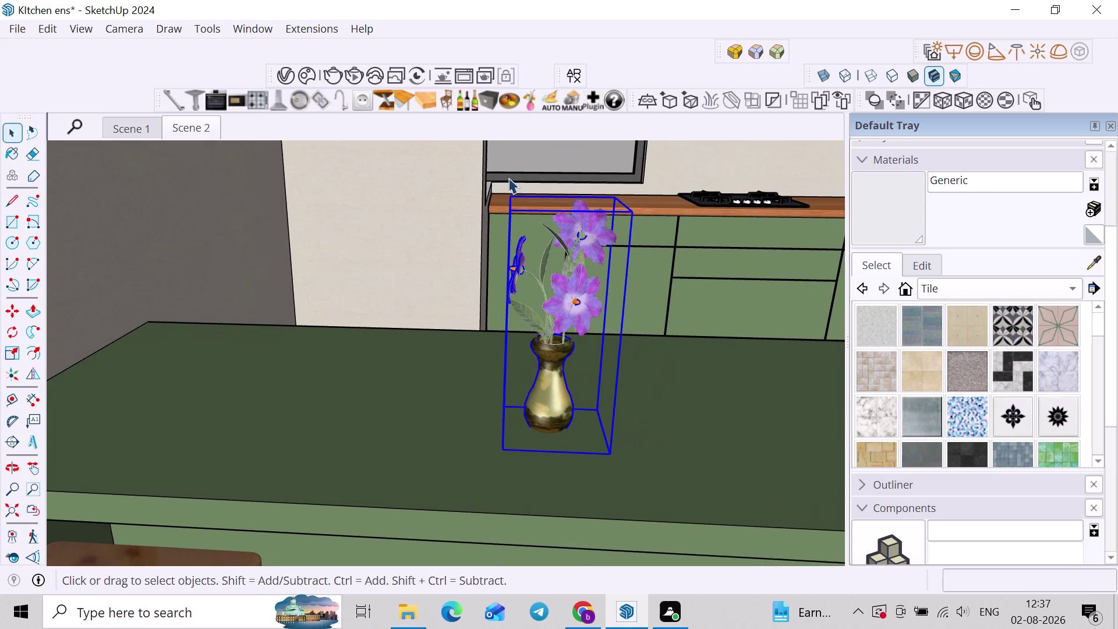
click(528, 106)
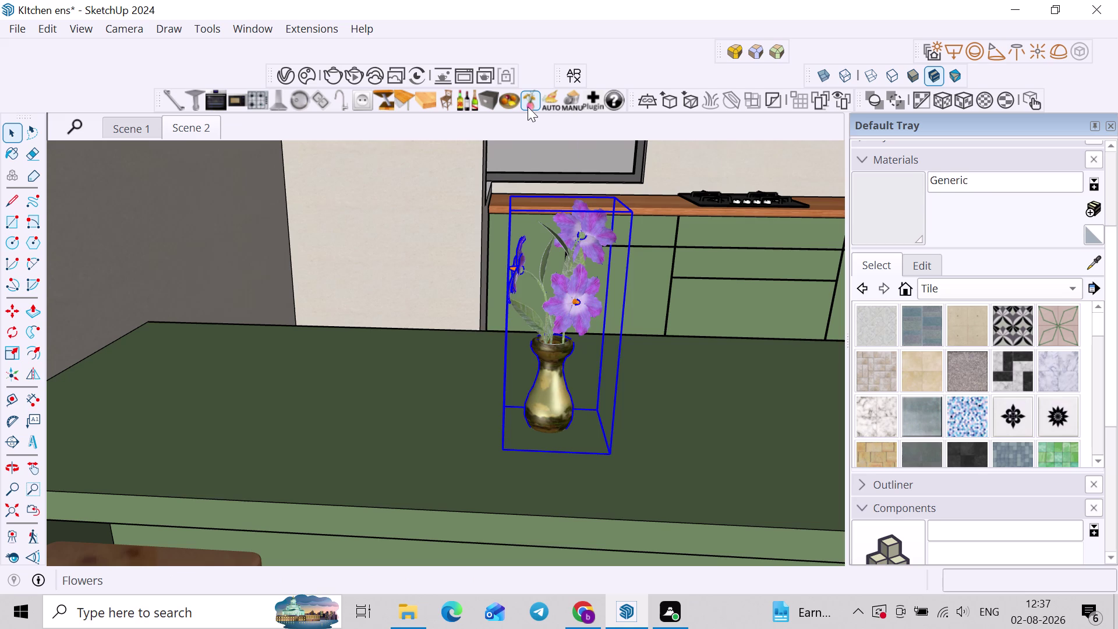
click(528, 107)
click(527, 106)
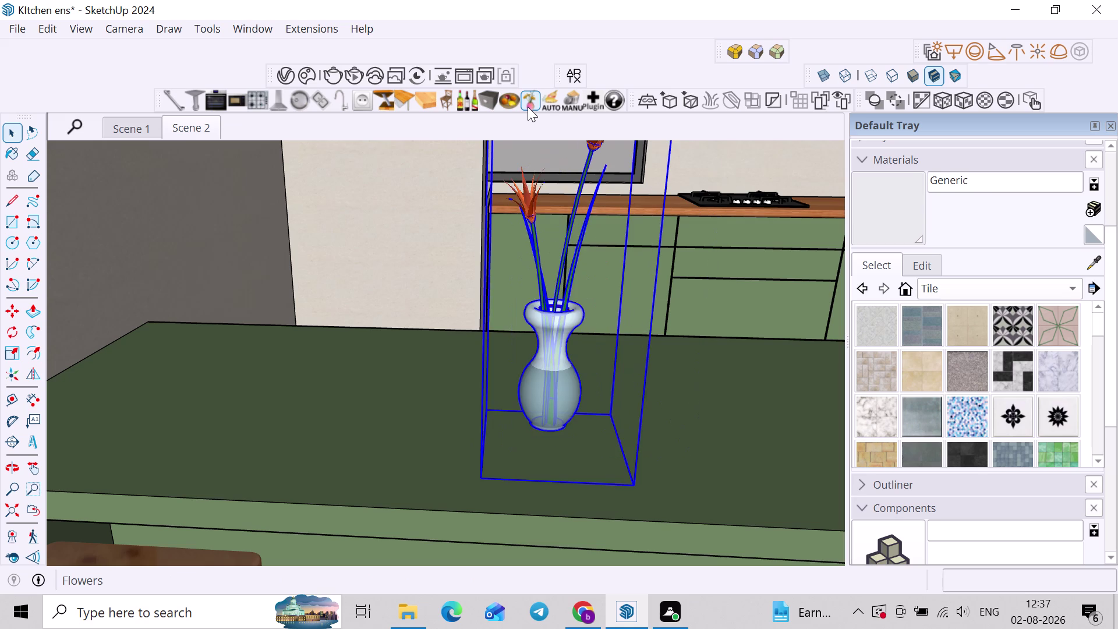
click(528, 106)
click(528, 106)
click(527, 107)
click(528, 106)
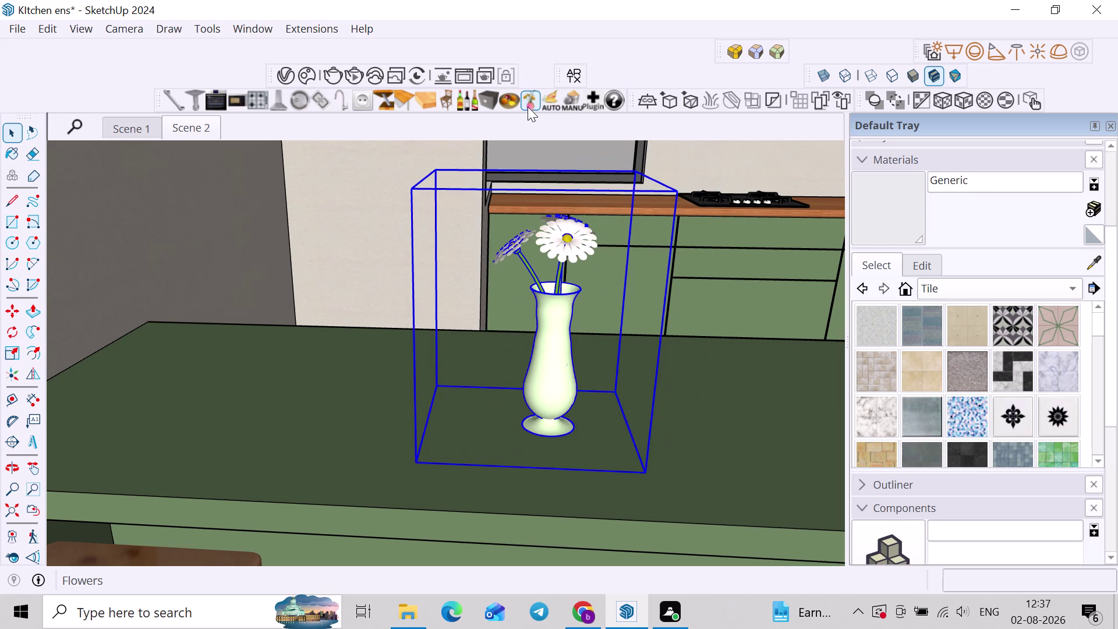
click(527, 106)
click(528, 107)
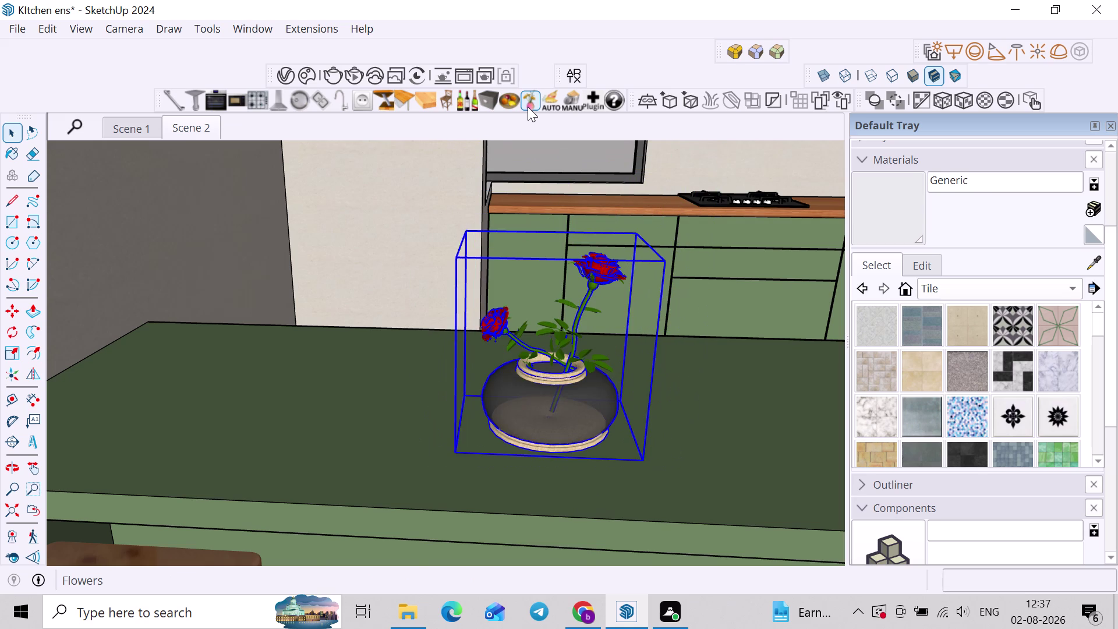
Orbit around the rose vase, then switch to the Chrome browser.
scroll(down, 3)
scroll(down, 3)
click(252, 363)
middle_drag(584, 351, 585, 309)
scroll(up, 3)
middle_drag(574, 319, 547, 324)
click(596, 606)
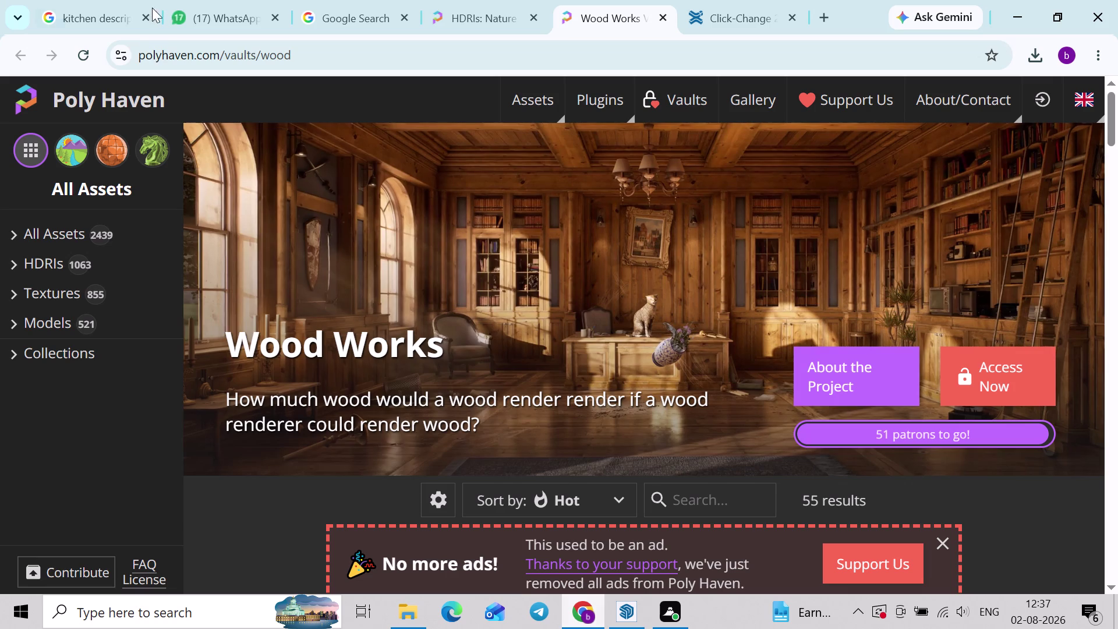
Switch to the Google Search tab in Chrome and select the address bar.
click(451, 0)
click(359, 17)
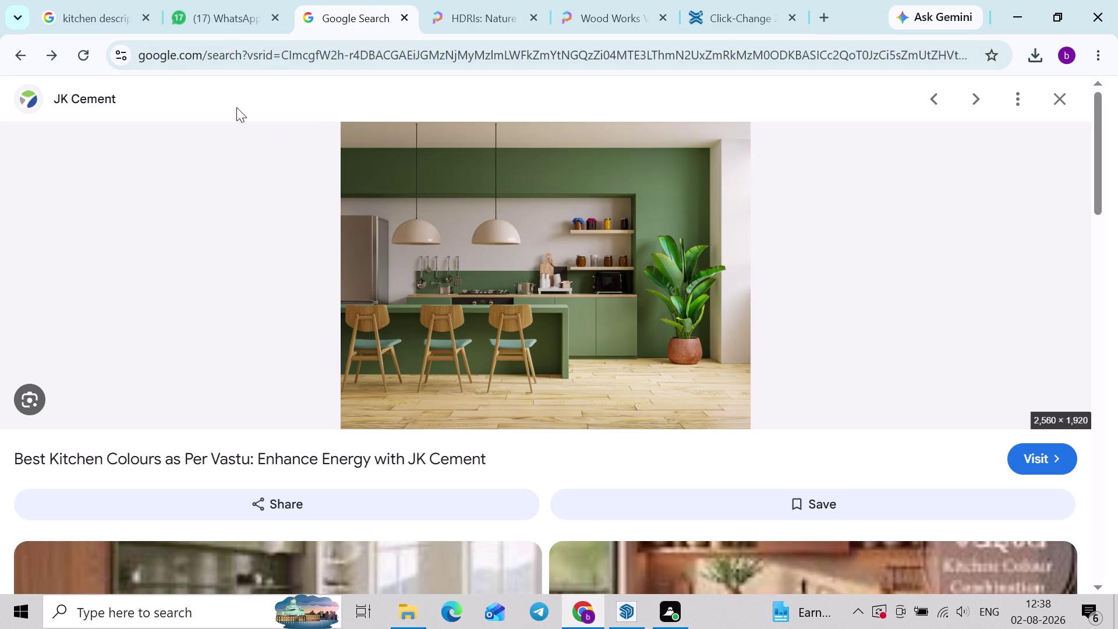
click(63, 2)
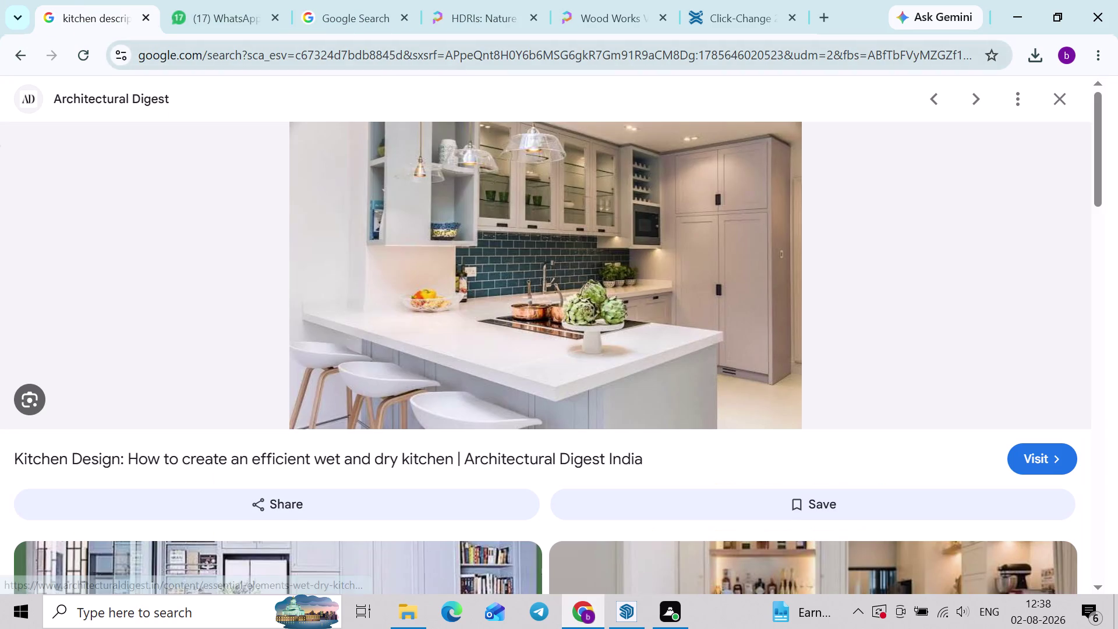
click(457, 64)
click(458, 64)
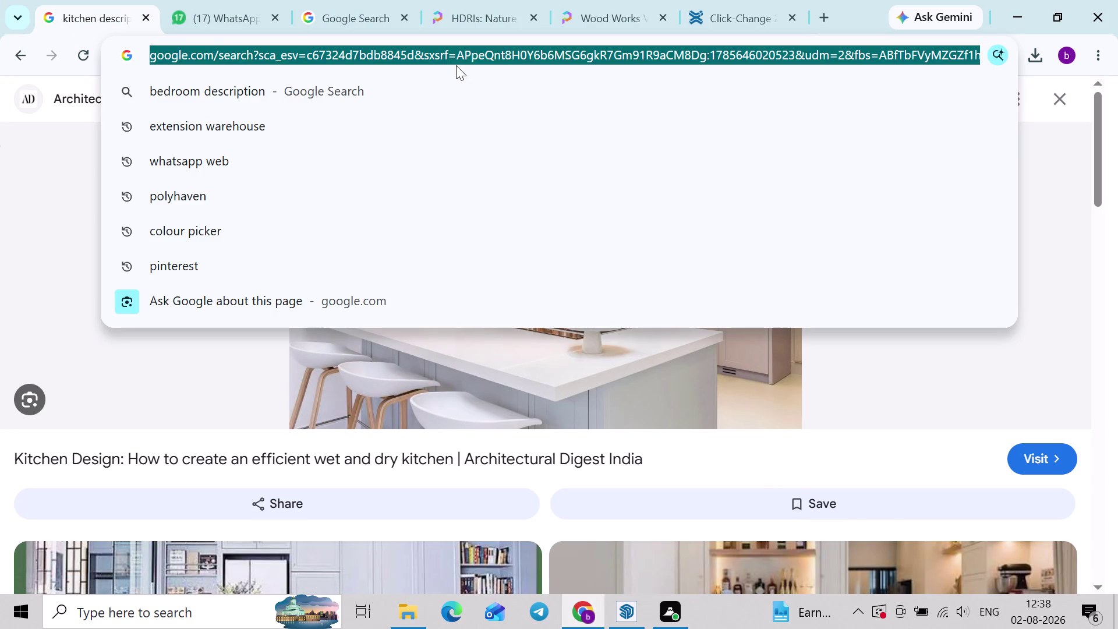
Search for '3d warehouse', open the 3D Warehouse site, then return to SketchUp.
text(3D)
click(415, 87)
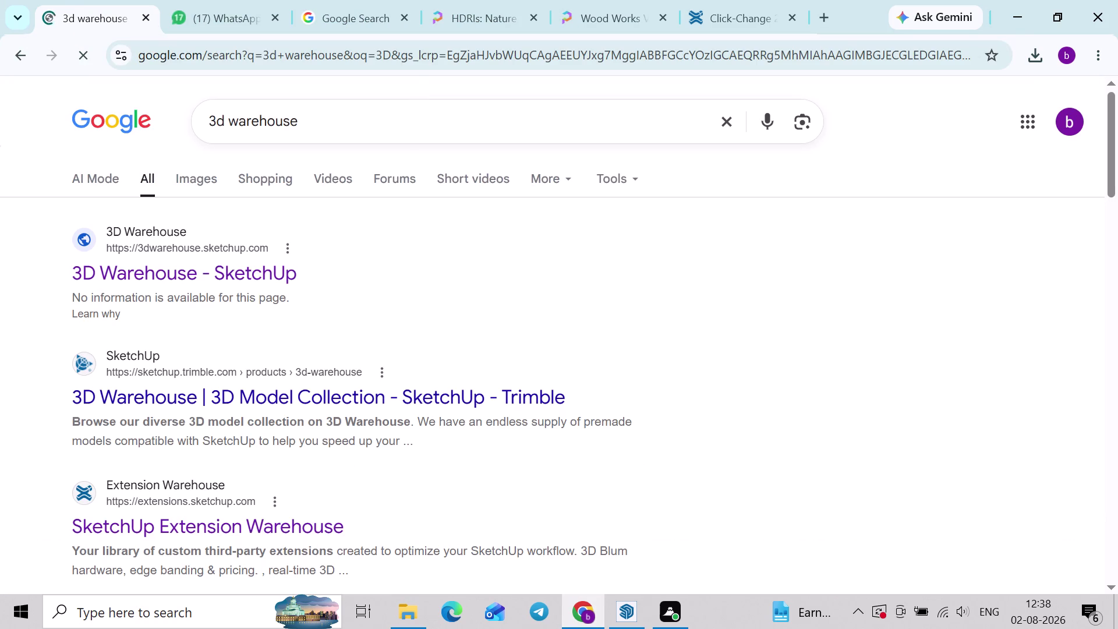
drag(339, 128, 399, 128)
click(402, 128)
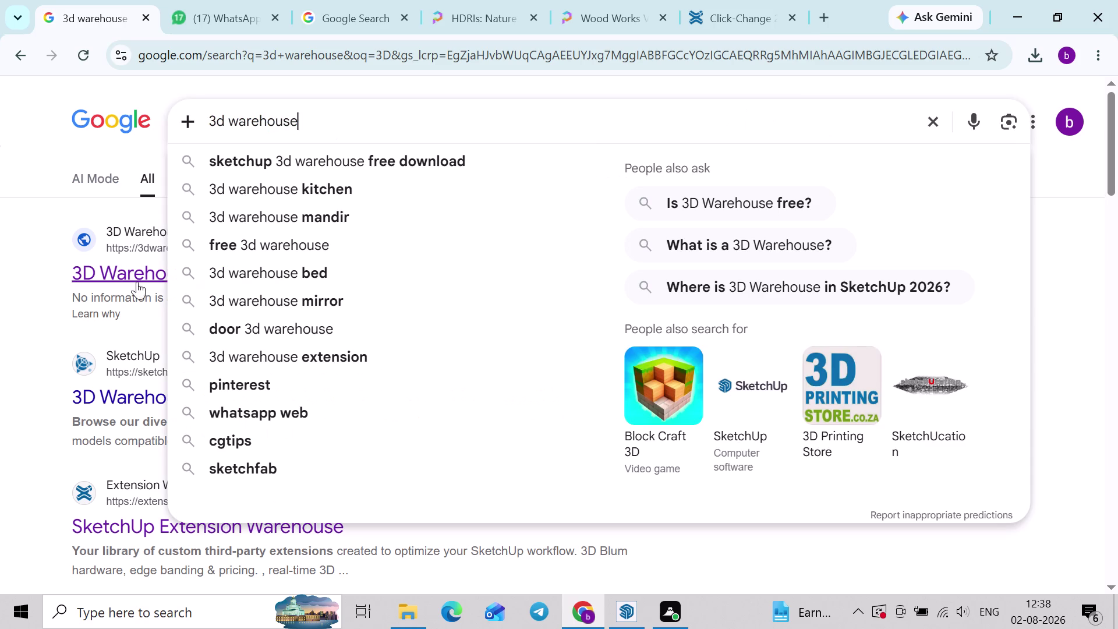
click(136, 279)
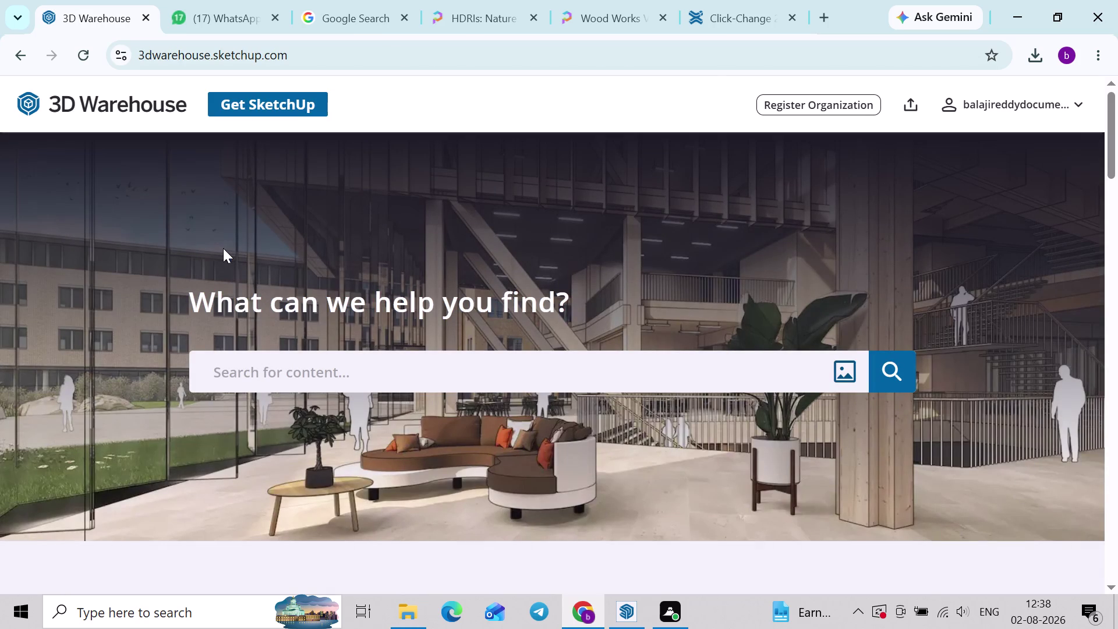
click(444, 378)
key(alt+Tab)
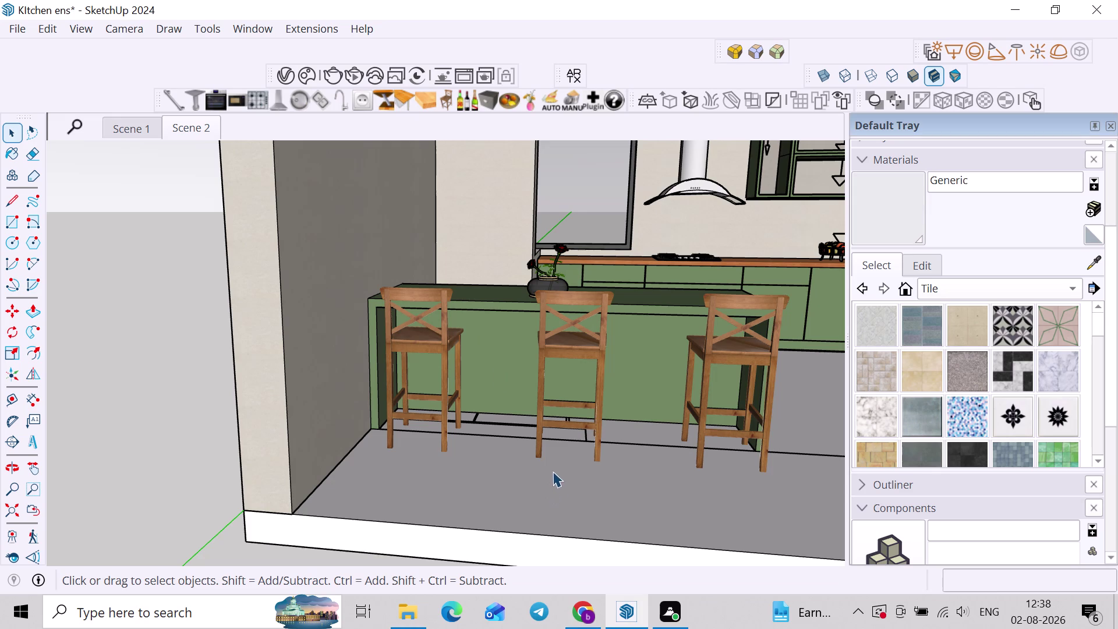
Search 3D Warehouse for 'PENDENT LIGHT'.
key(alt+Tab)
click(468, 358)
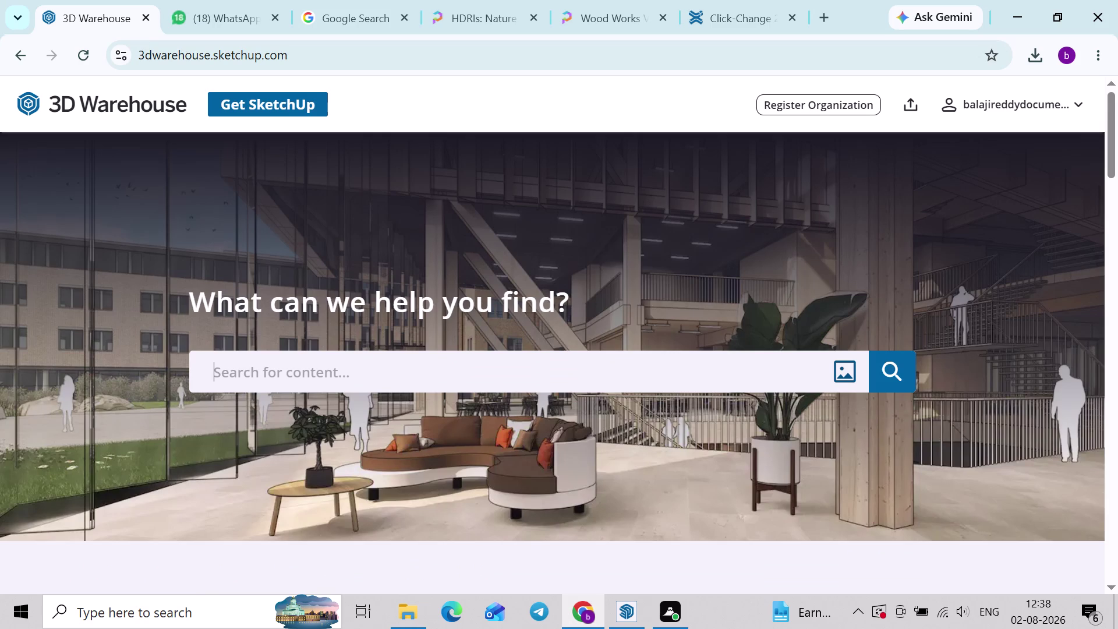
click(463, 371)
key(p)
text(EN)
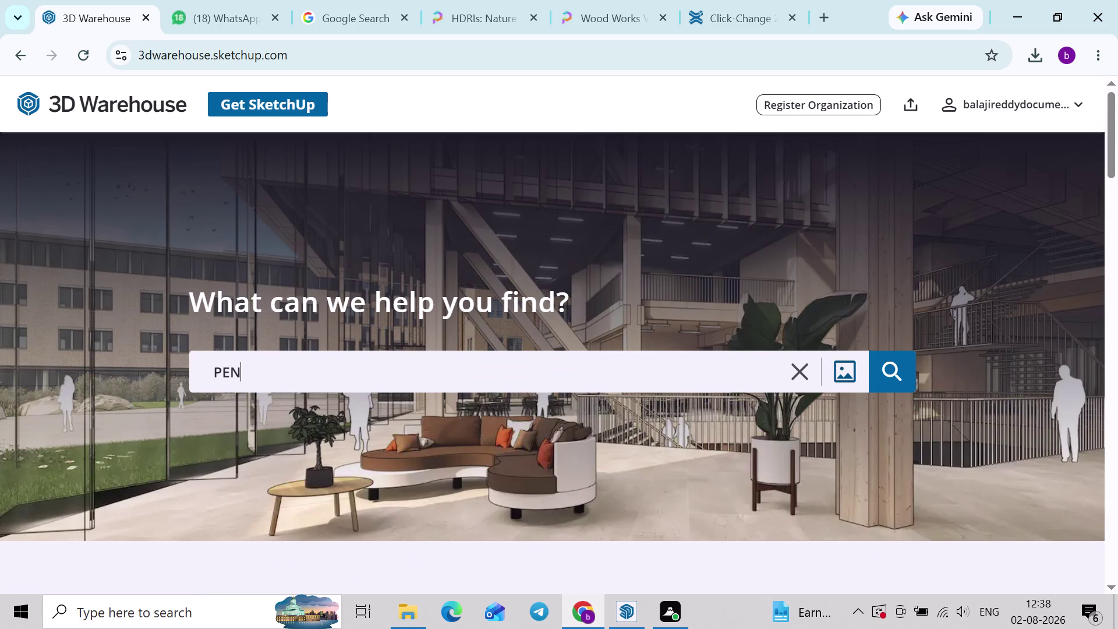
text(DE)
key(n)
text(T)
key(space)
text(LI)
text(GH)
key(t)
key(Return)
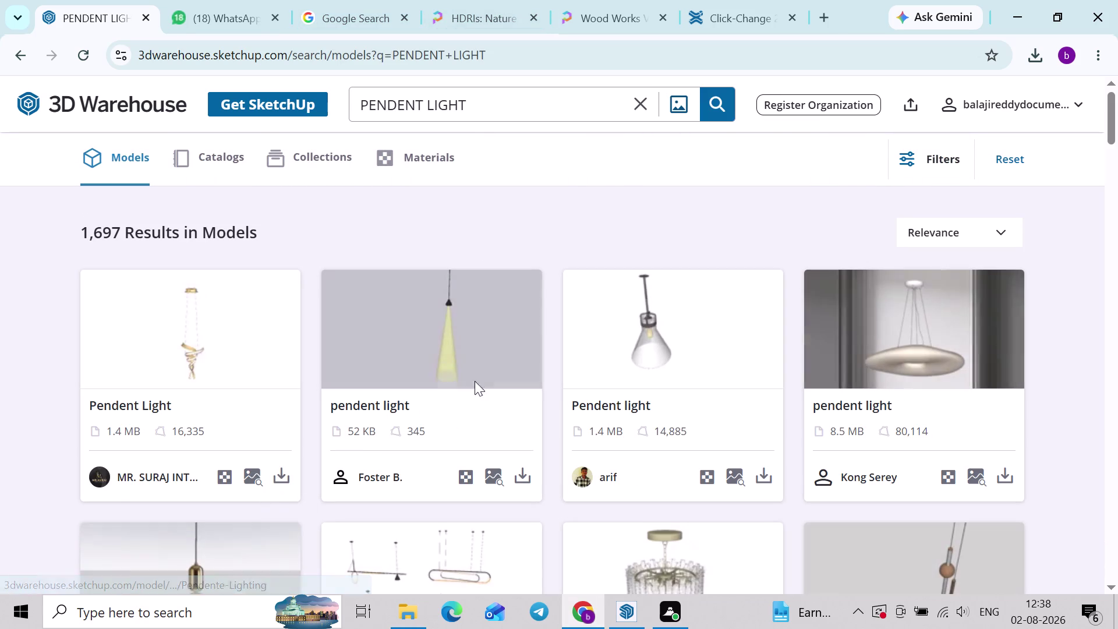
Browse the pendant light results and load more of them.
scroll(down, 3)
scroll(down, 3)
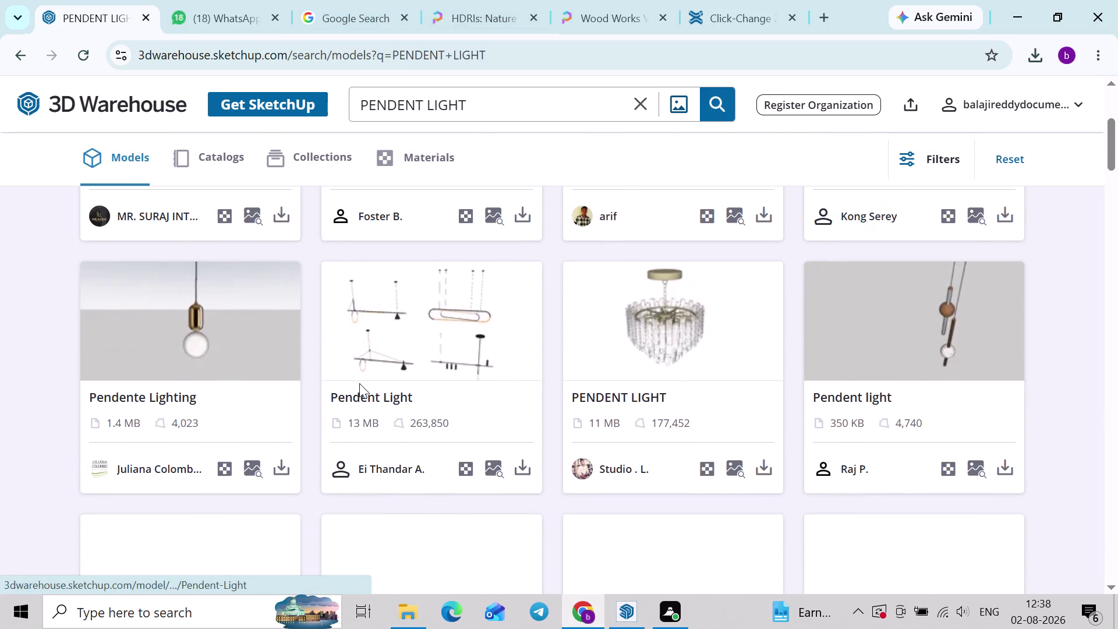
scroll(down, 3)
scroll(down, 3)
scroll(down, 3)
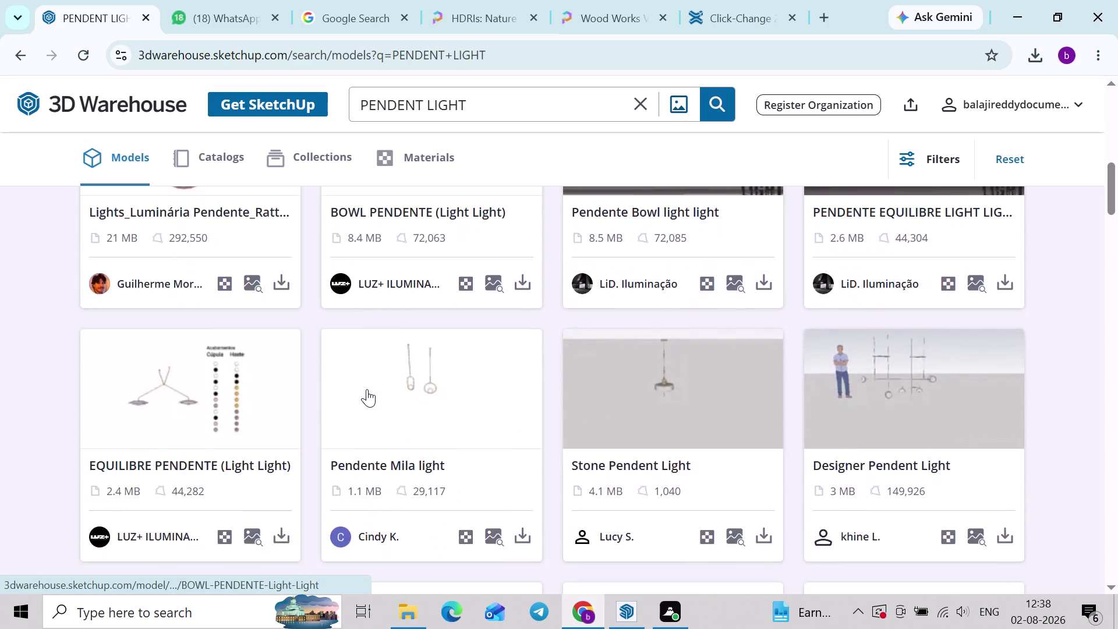
scroll(down, 3)
scroll(down, 3)
scroll(up, 3)
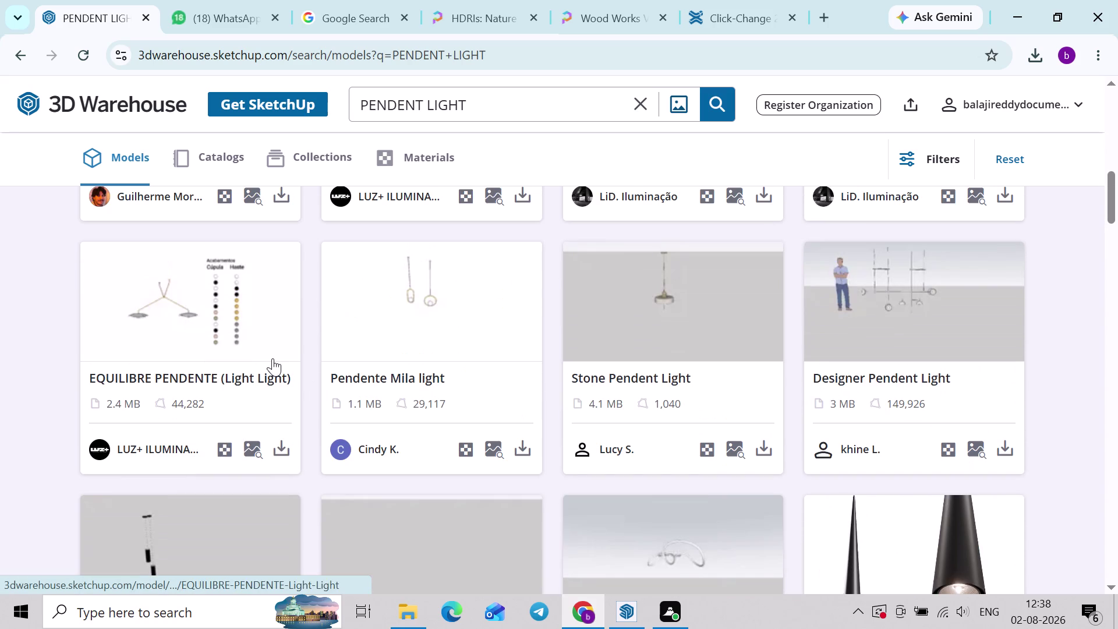
scroll(down, 3)
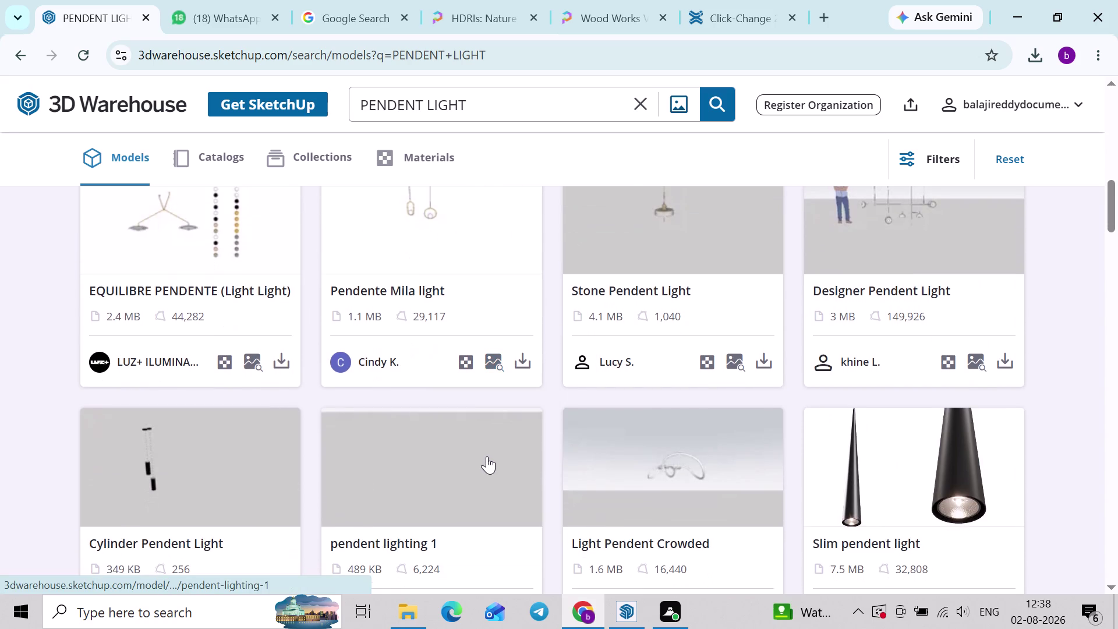
scroll(down, 3)
scroll(down, 3)
scroll(down, 3)
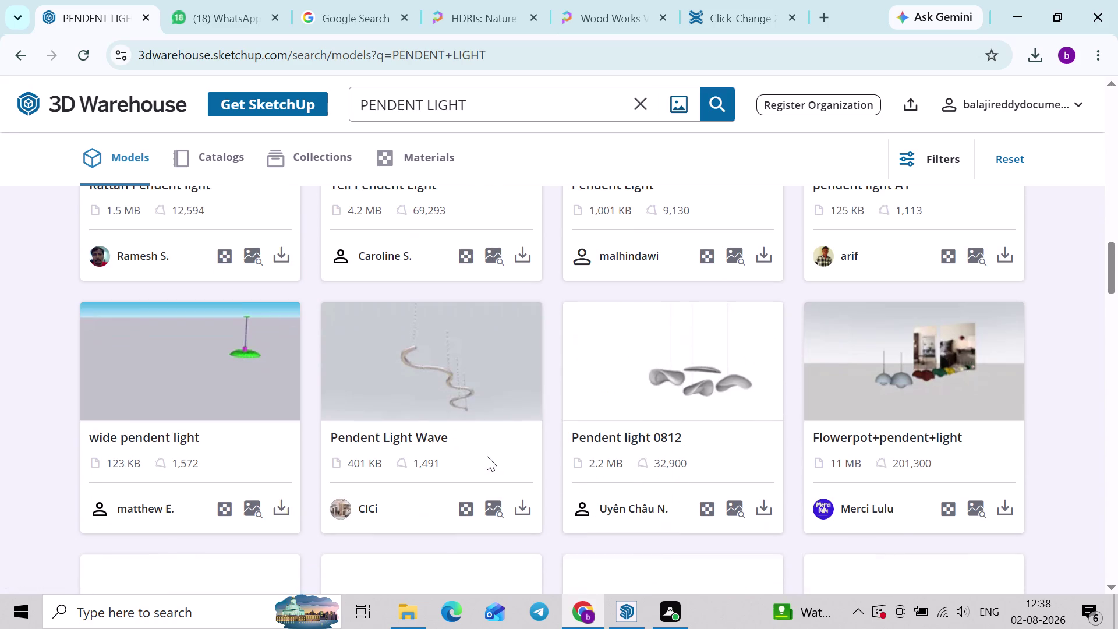
scroll(down, 3)
scroll(down, 3)
scroll(down, 3)
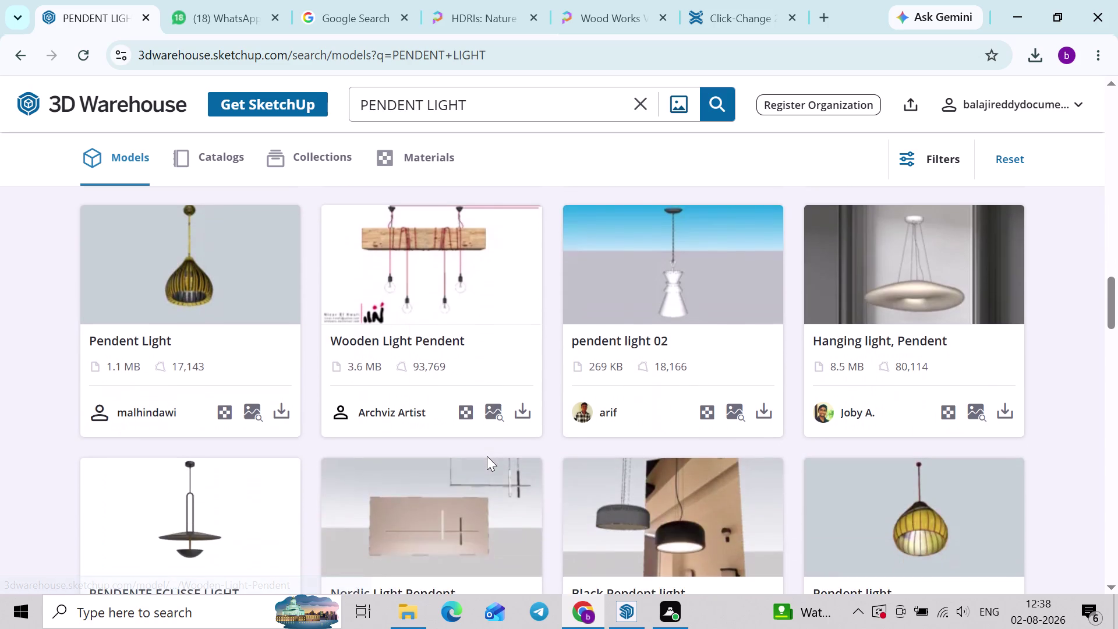
scroll(down, 3)
scroll(down, 3)
scroll(down, 3)
scroll(down, 3)
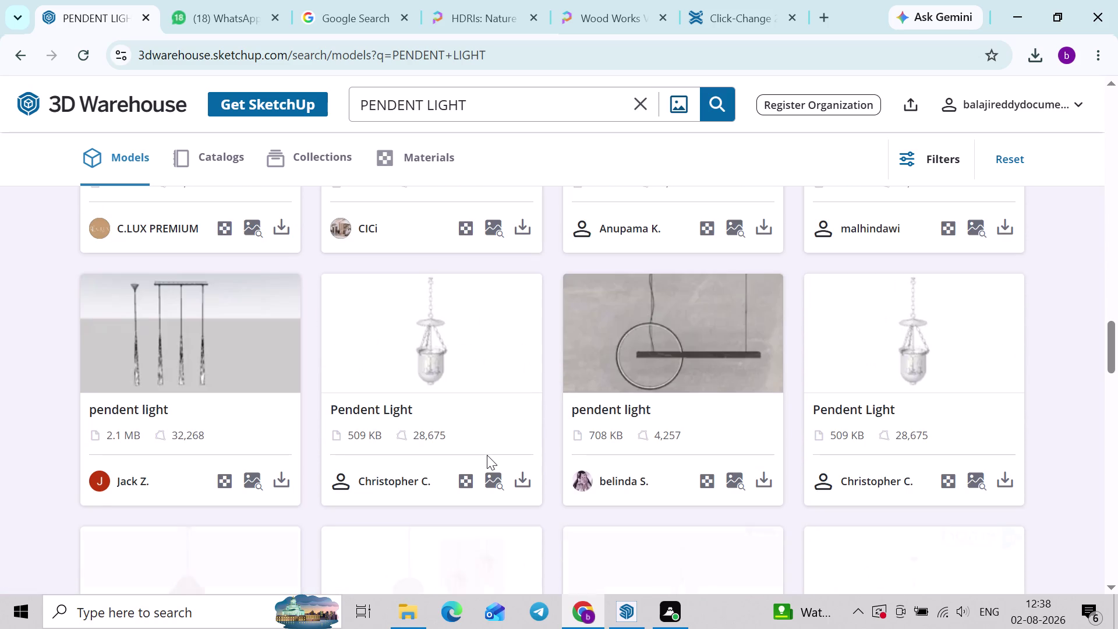
scroll(down, 3)
scroll(down, 3)
scroll(down, 3)
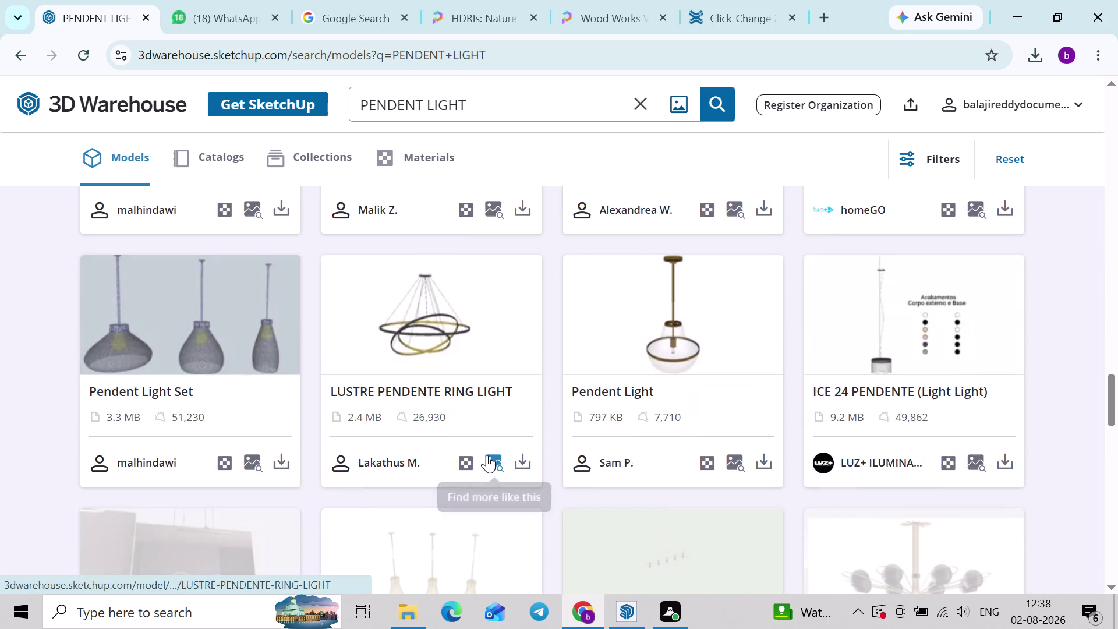
scroll(down, 3)
scroll(down, 3)
scroll(down, 3)
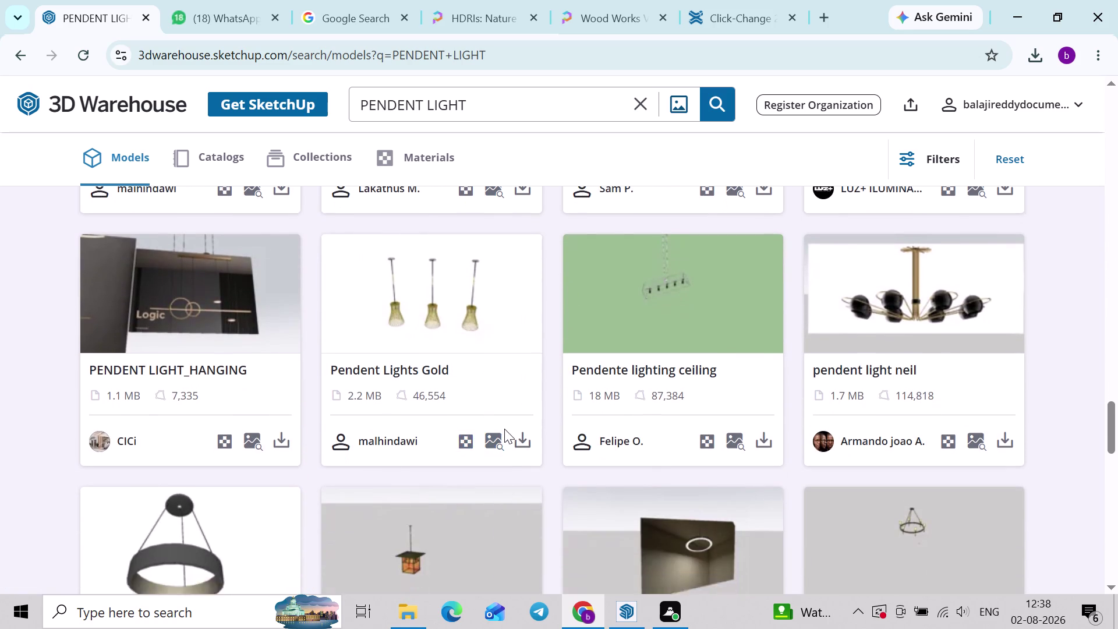
scroll(down, 3)
scroll(down, 3)
scroll(down, 3)
scroll(down, 3)
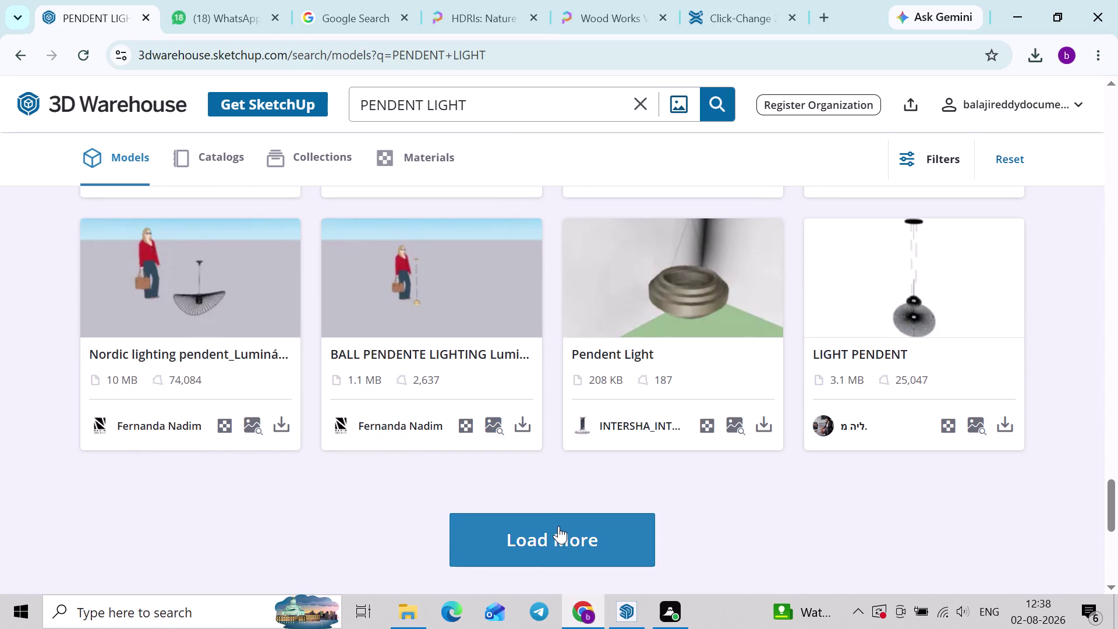
click(559, 527)
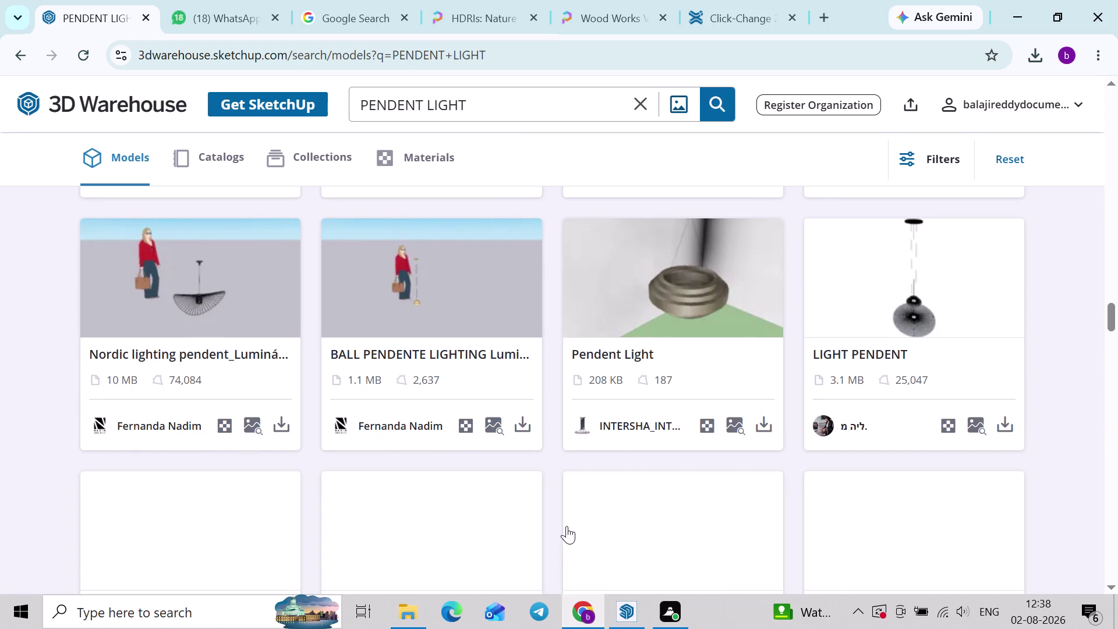
Open the Pendente Orbit PDH1526 Casual Light page, then return to SketchUp.
scroll(down, 3)
scroll(down, 3)
scroll(down, 3)
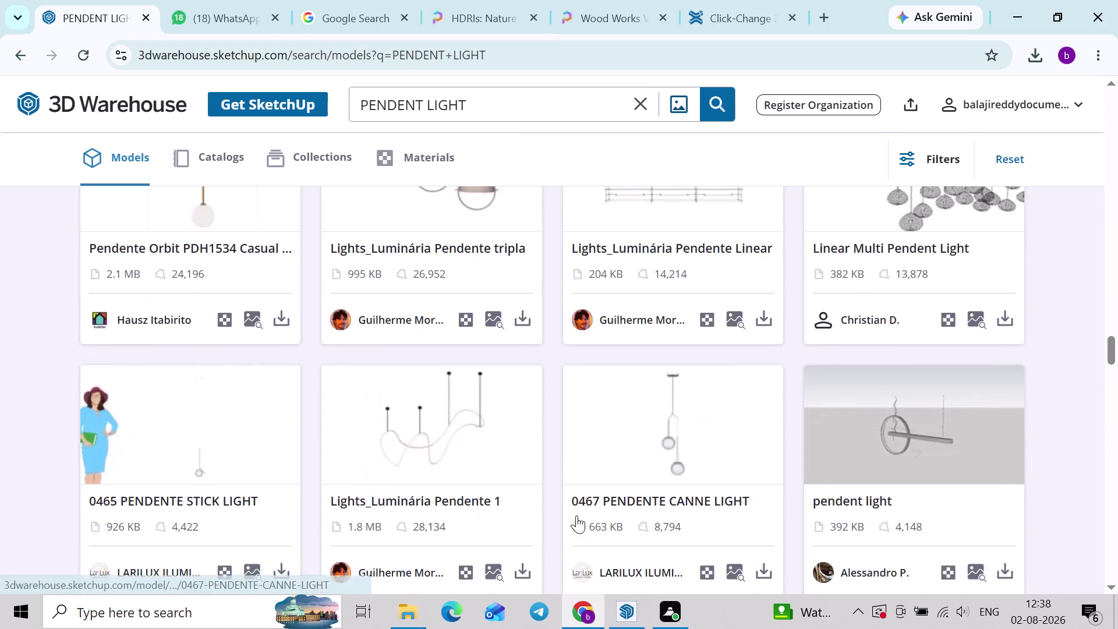
scroll(down, 3)
scroll(down, 3)
scroll(down, 3)
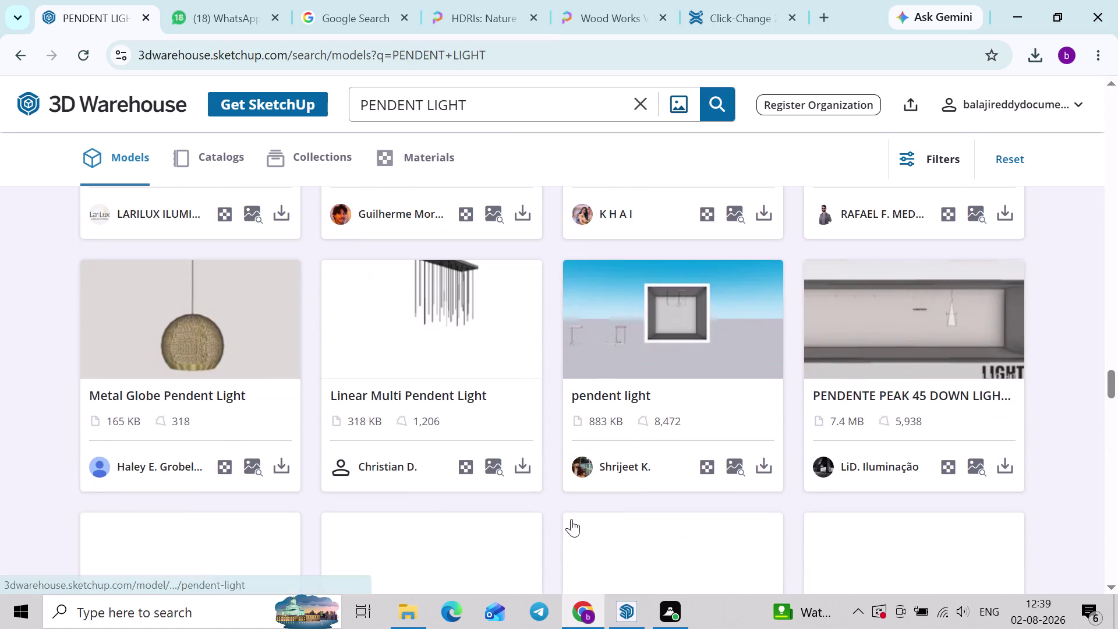
scroll(down, 3)
scroll(down, 3)
scroll(down, 3)
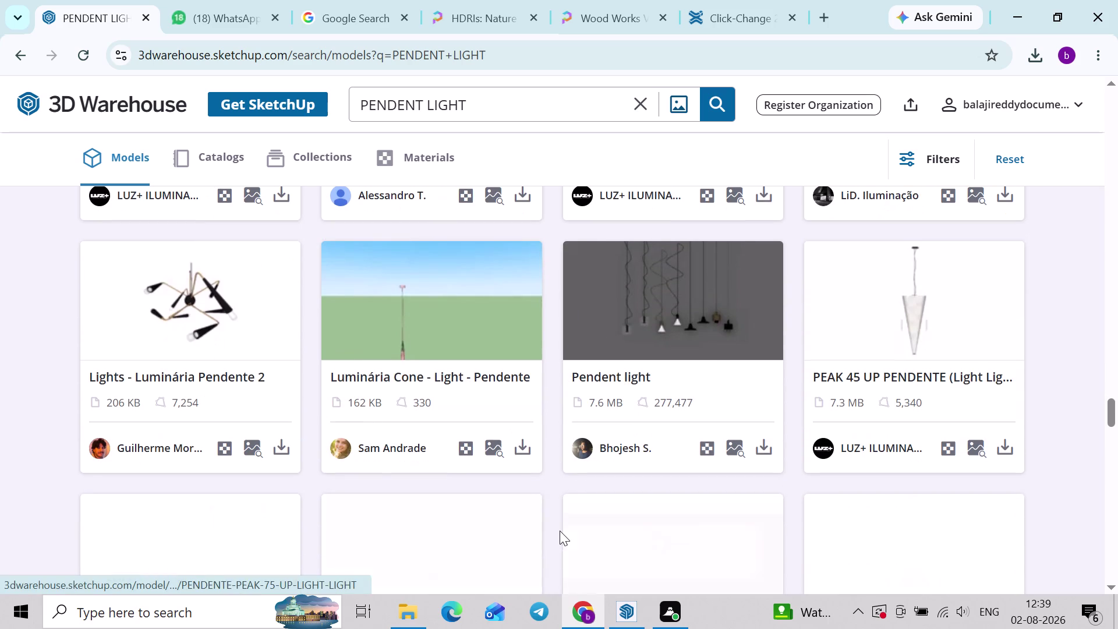
scroll(down, 3)
scroll(down, 3)
scroll(down, 3)
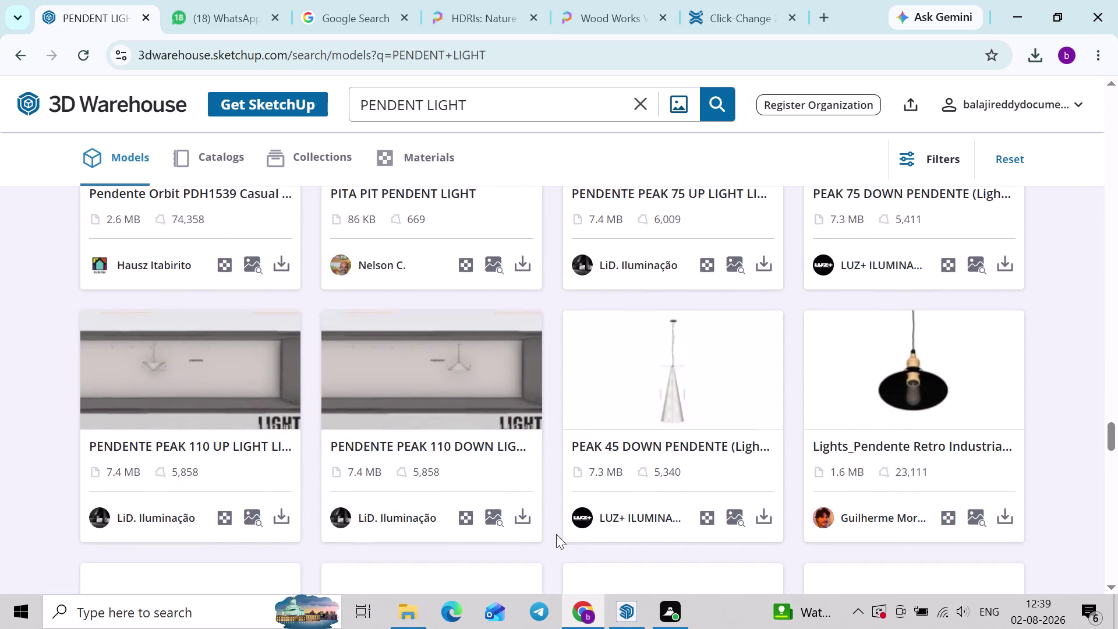
scroll(down, 3)
scroll(down, 3)
scroll(down, 3)
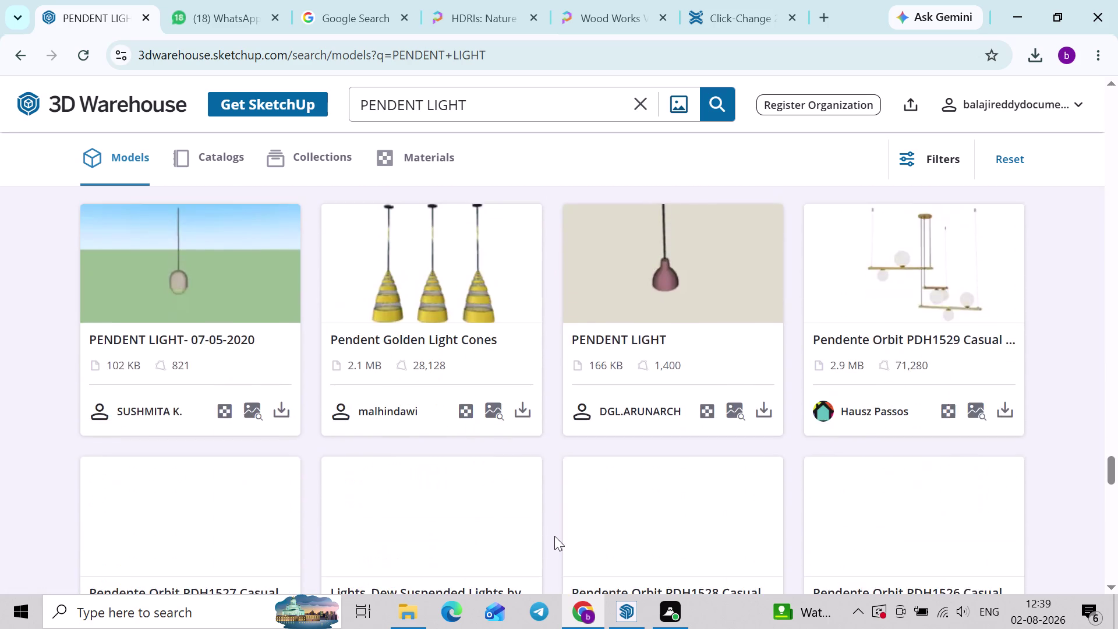
scroll(down, 3)
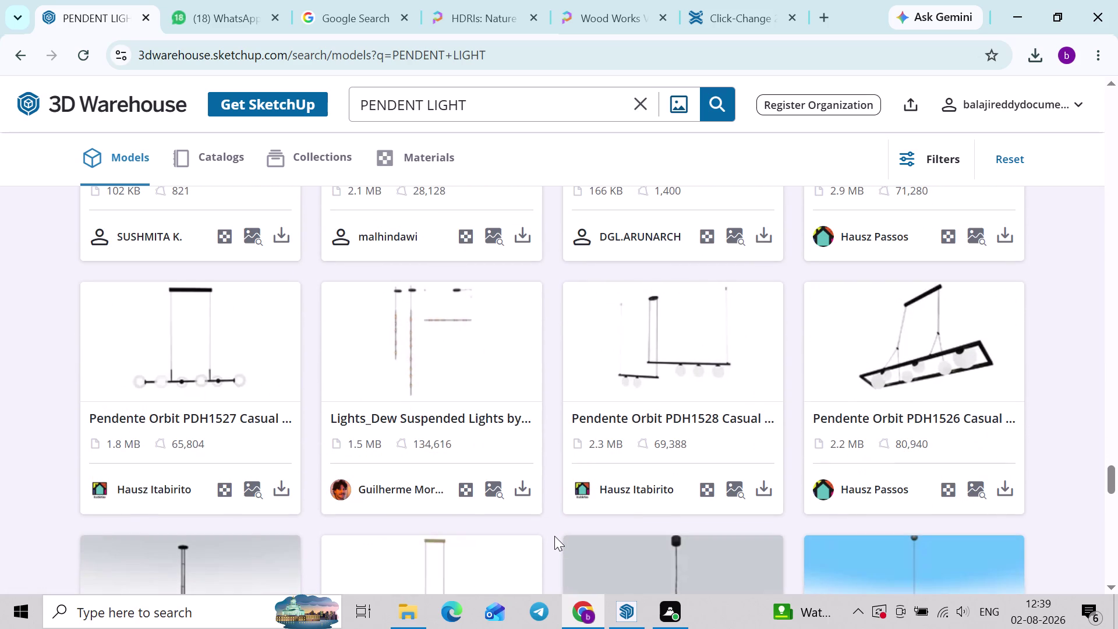
scroll(down, 3)
scroll(down, 3)
scroll(up, 3)
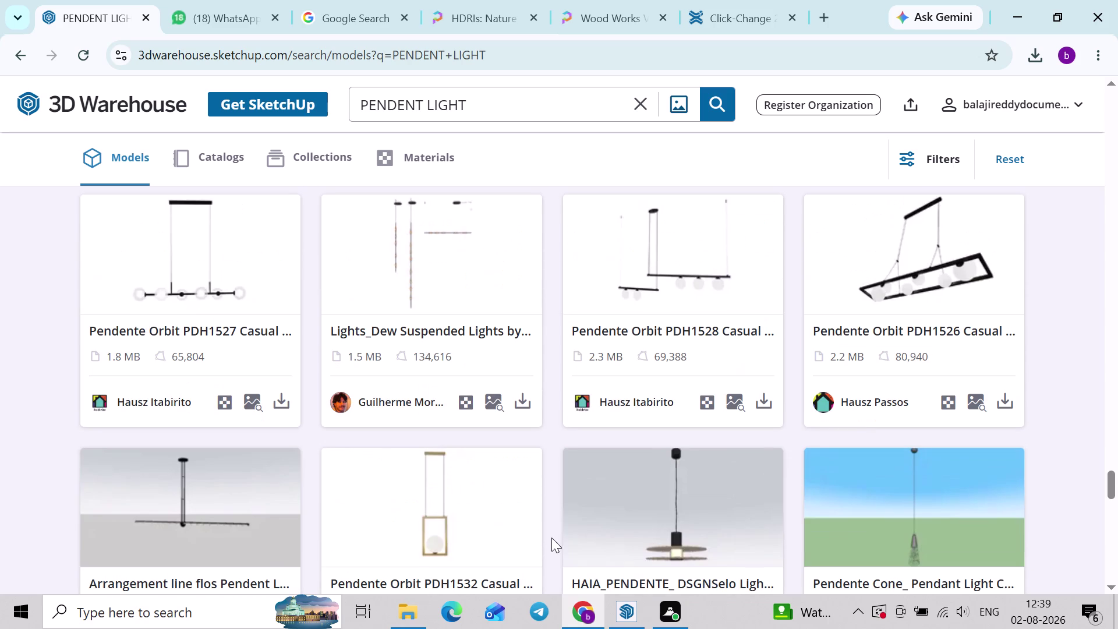
click(923, 295)
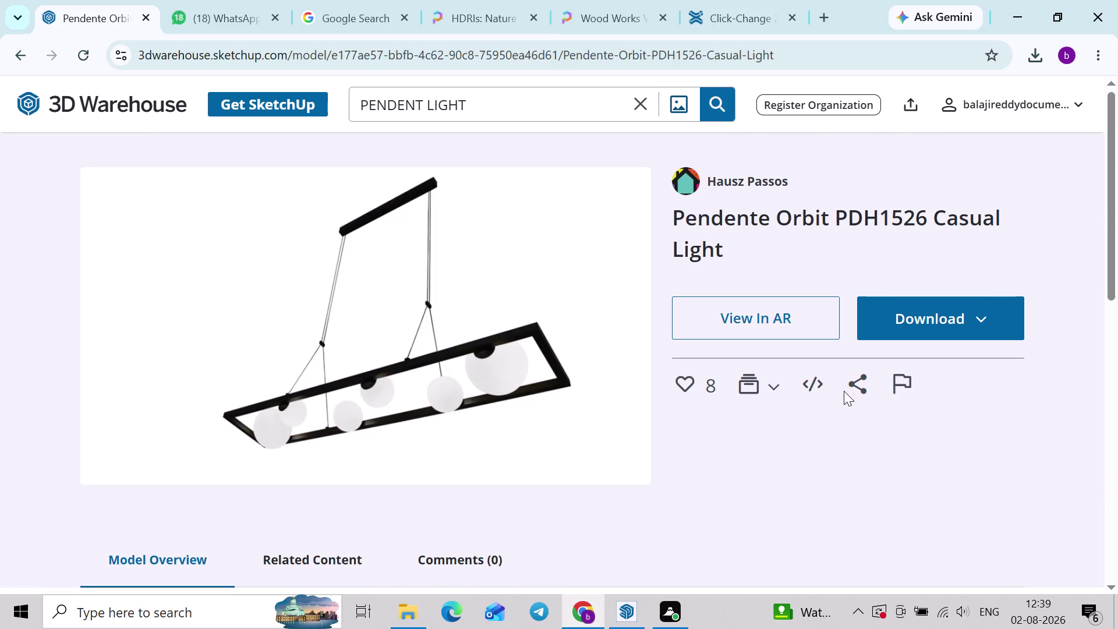
click(1008, 5)
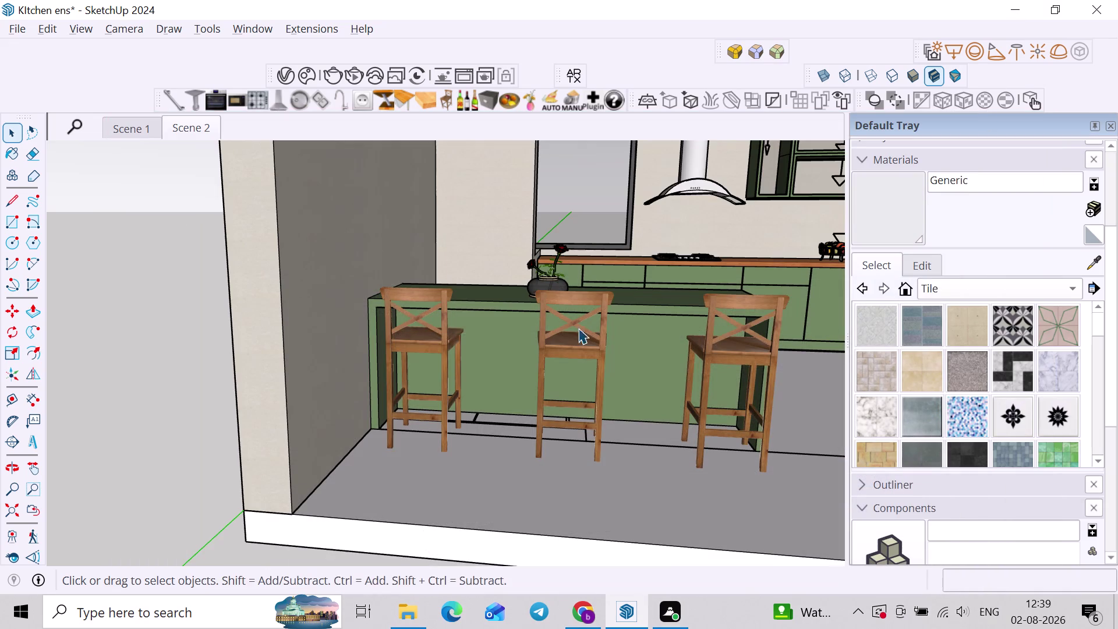
Open Chaos Cosmos and search its online assets for 'LIGHT'.
click(309, 75)
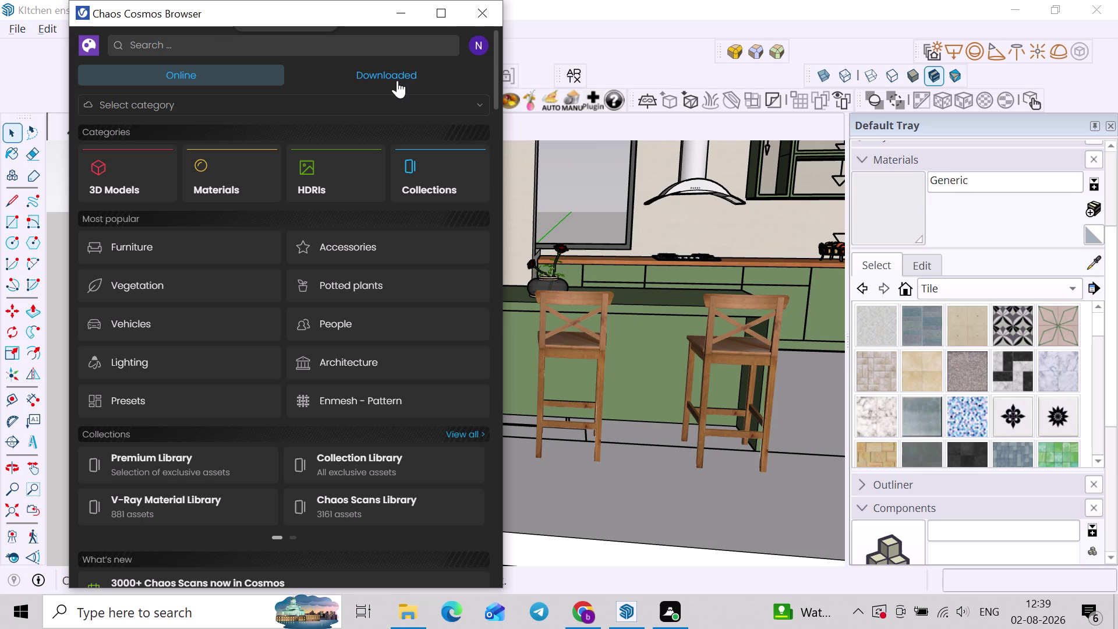
click(220, 43)
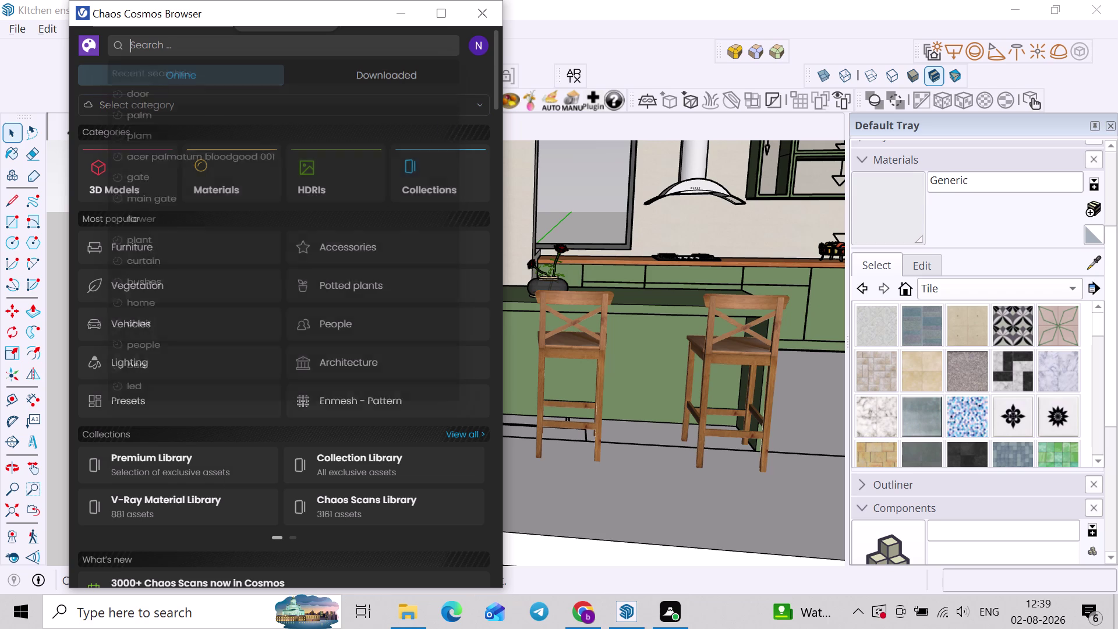
click(228, 33)
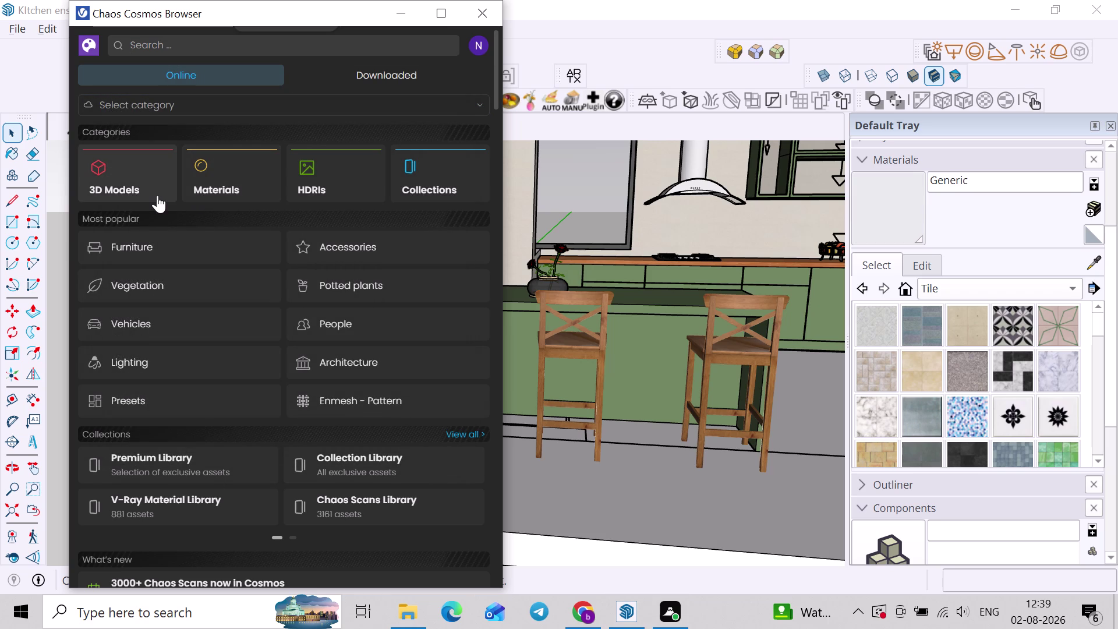
click(158, 195)
click(224, 42)
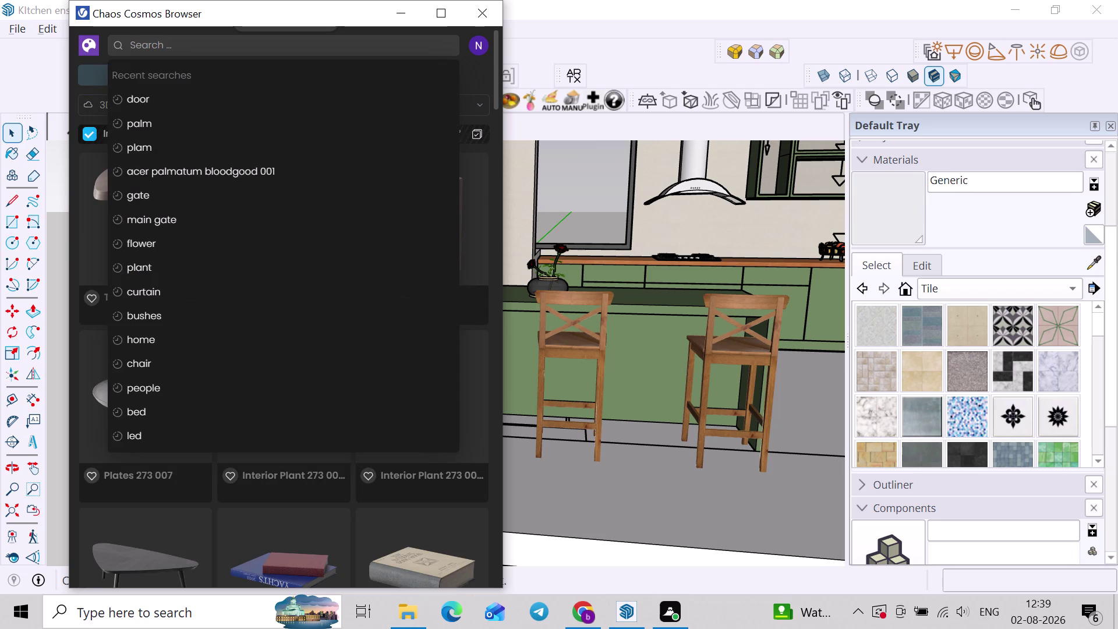
text(LIGHT)
key(Return)
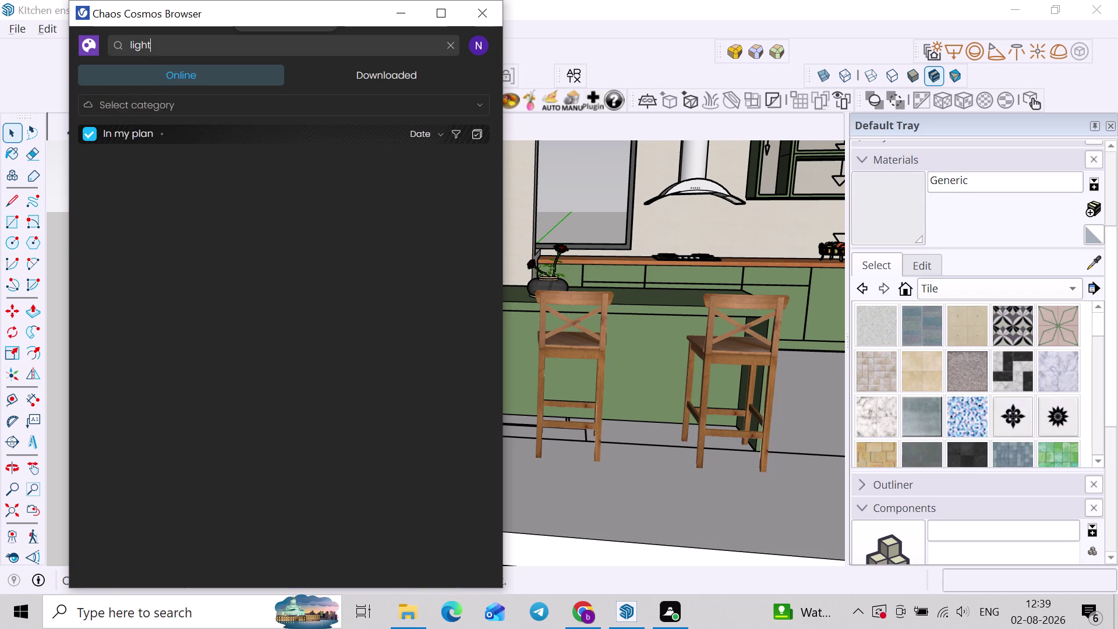
Scroll through the light lamps and materials, then show the category list.
click(224, 43)
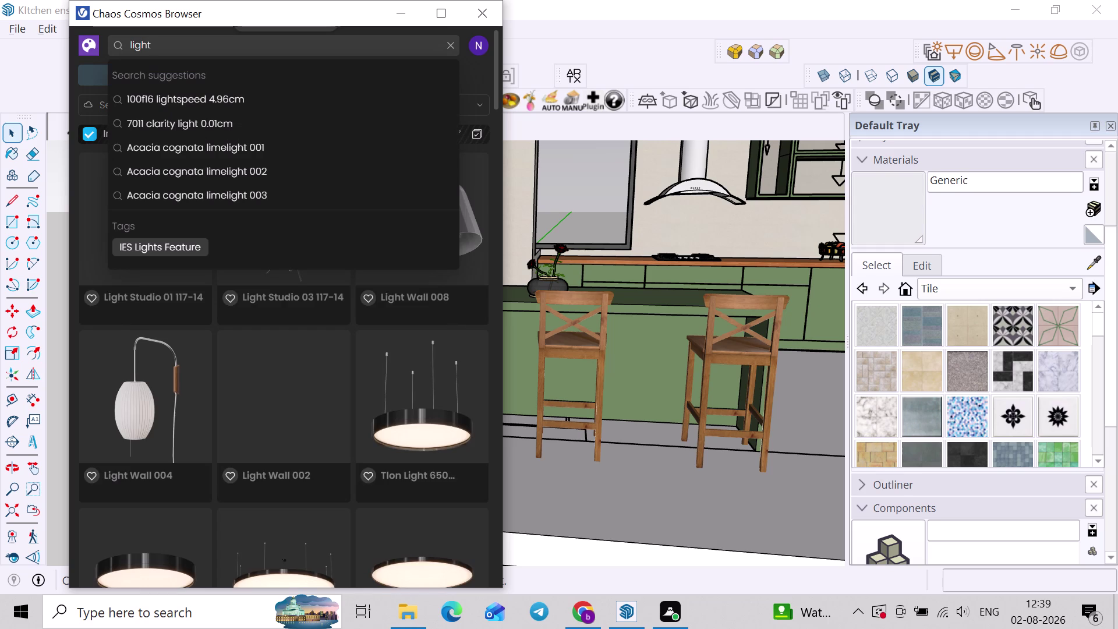
click(235, 45)
scroll(down, 3)
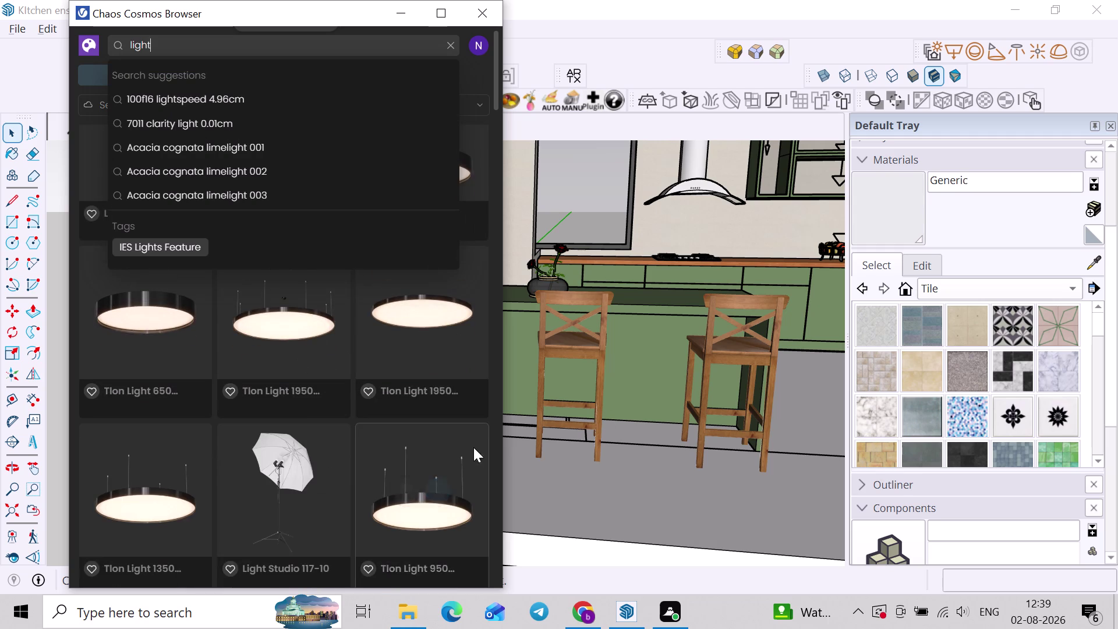
click(482, 417)
scroll(down, 3)
scroll(down, 3)
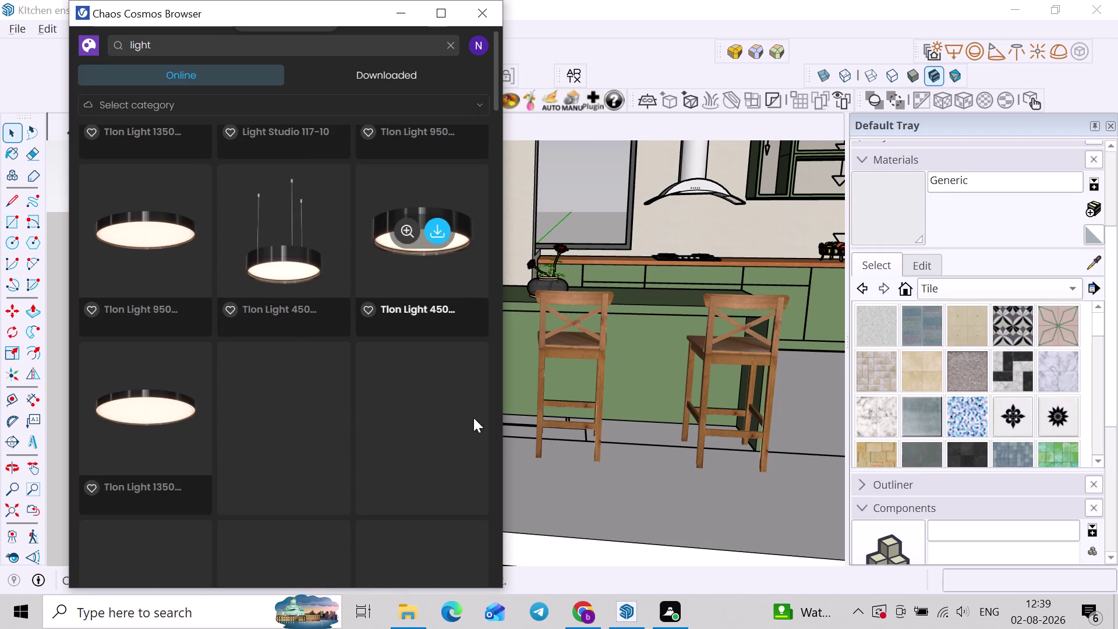
scroll(down, 3)
scroll(down, 3)
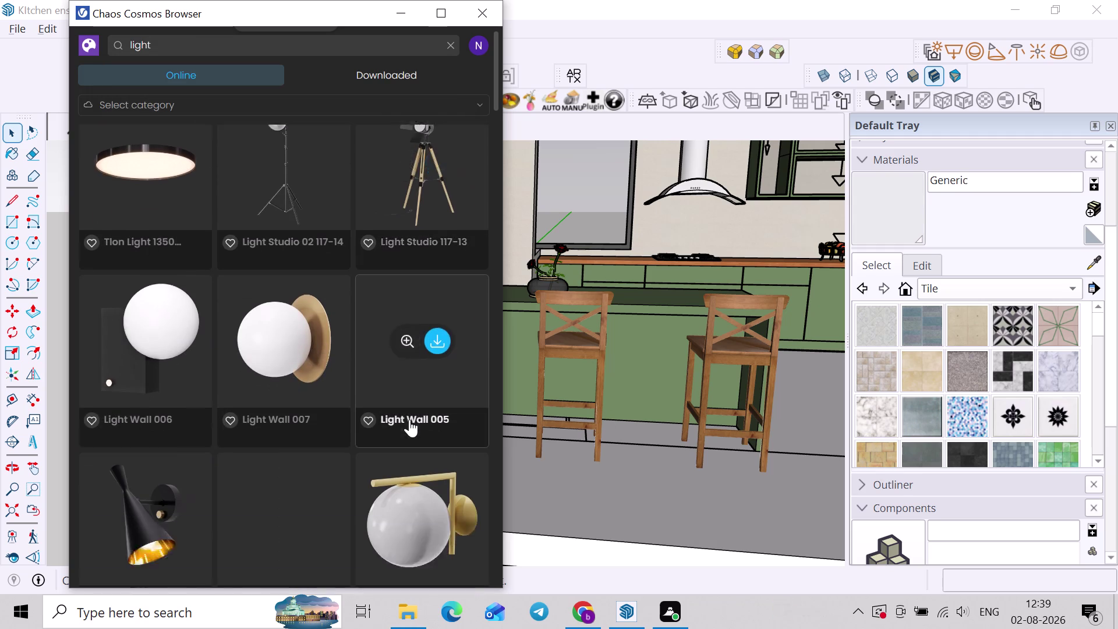
scroll(down, 3)
scroll(down, 3)
scroll(down, 3)
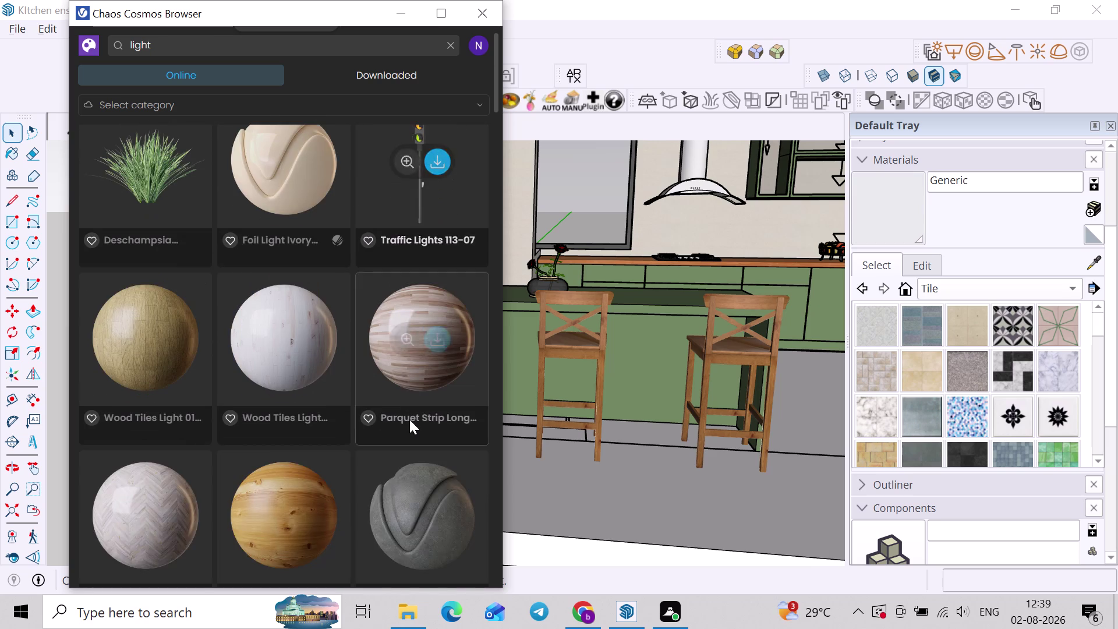
scroll(down, 3)
scroll(down, 3)
scroll(down, 3)
scroll(down, 3)
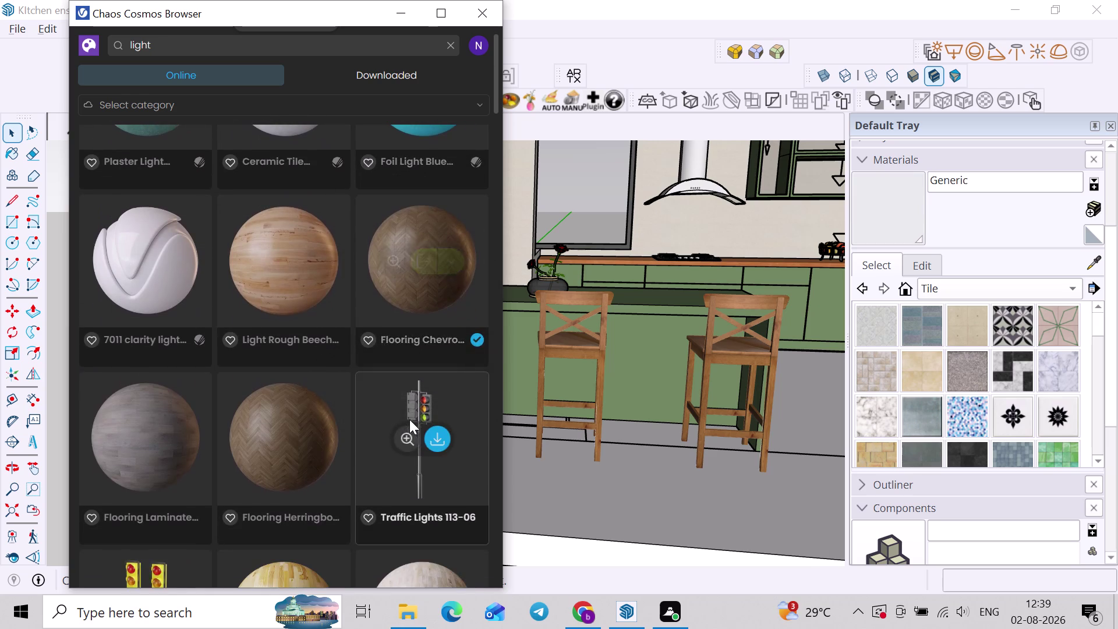
scroll(down, 3)
scroll(down, 3)
scroll(down, 3)
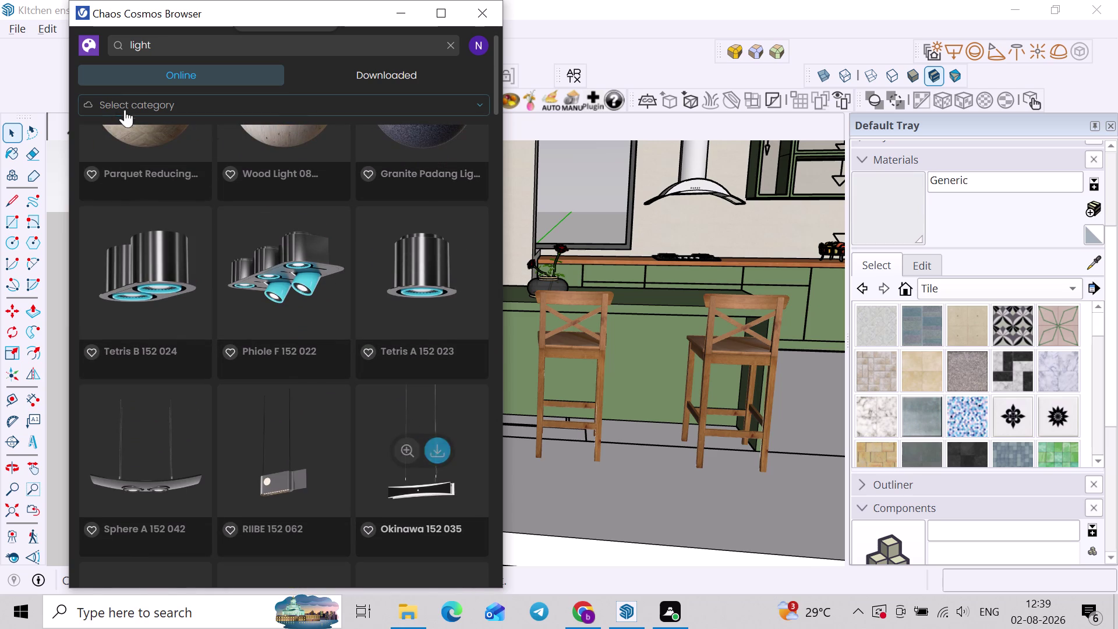
click(229, 99)
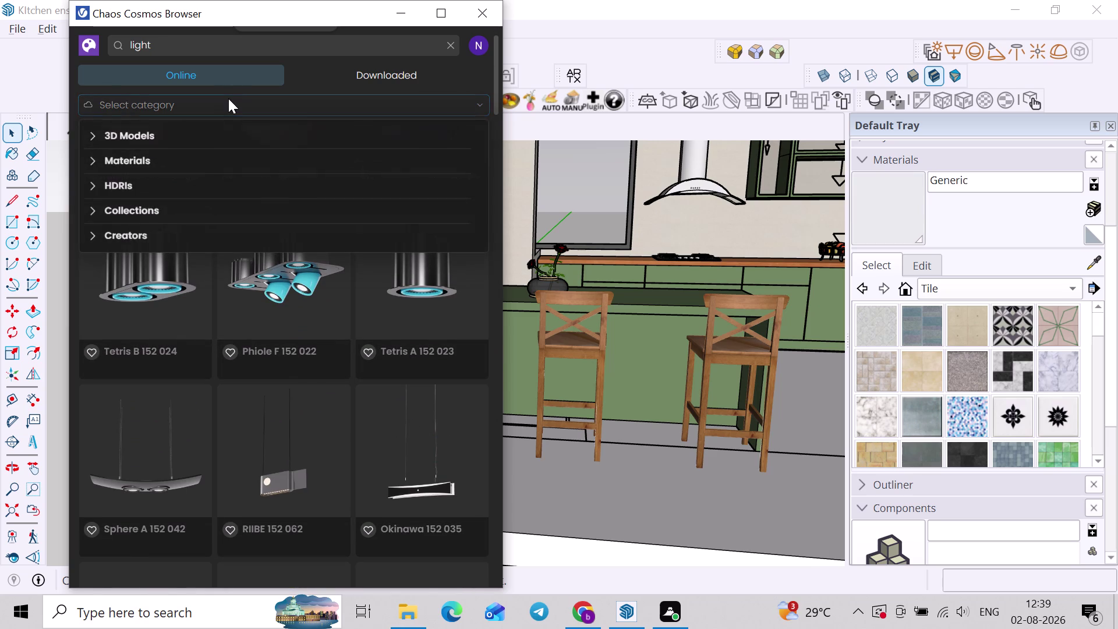
Filter Cosmos assets to 3D Models > Lighting > Pendant lights.
click(157, 128)
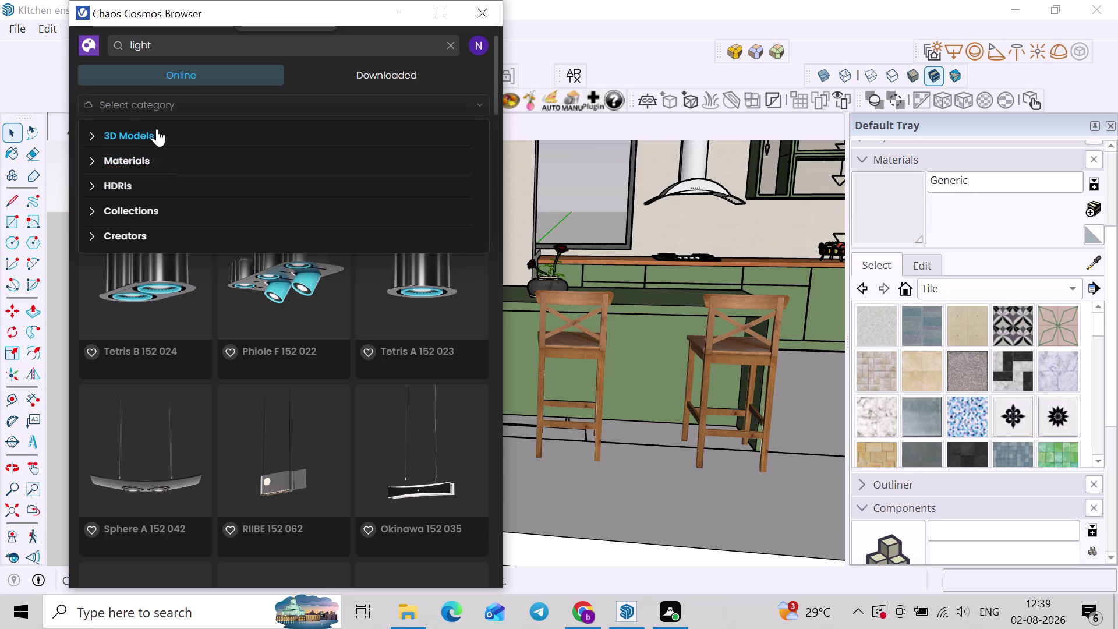
click(163, 198)
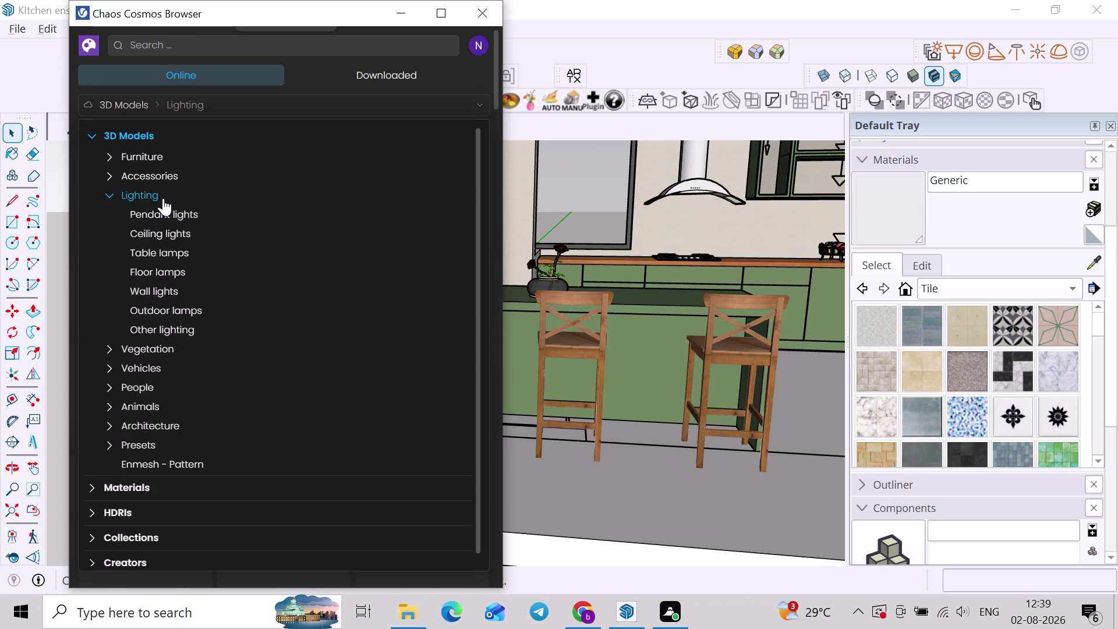
click(163, 198)
click(200, 110)
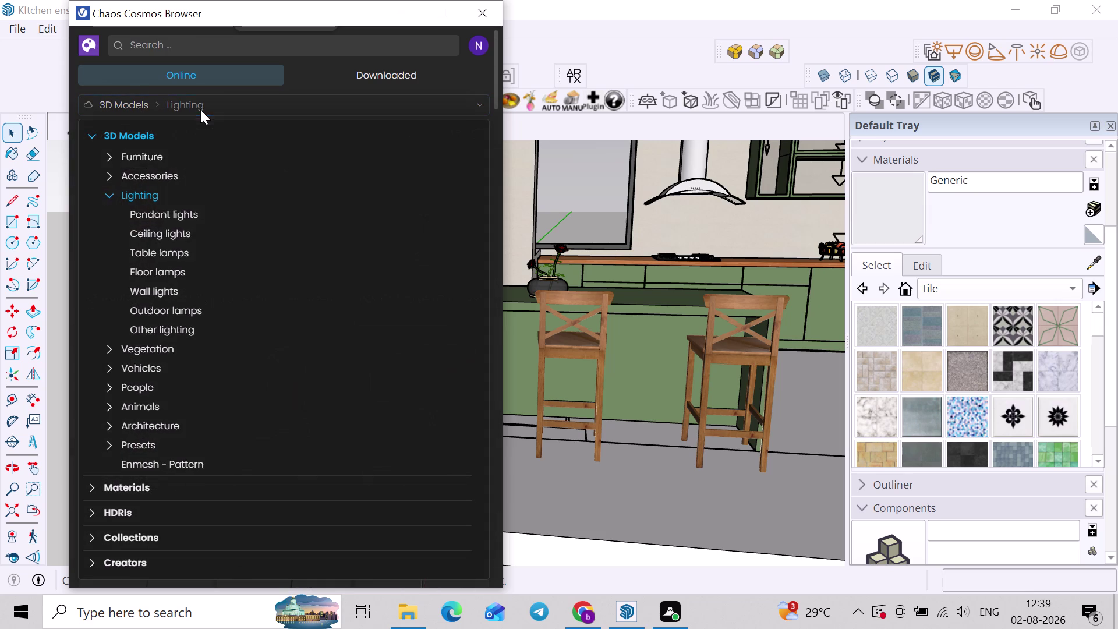
click(172, 211)
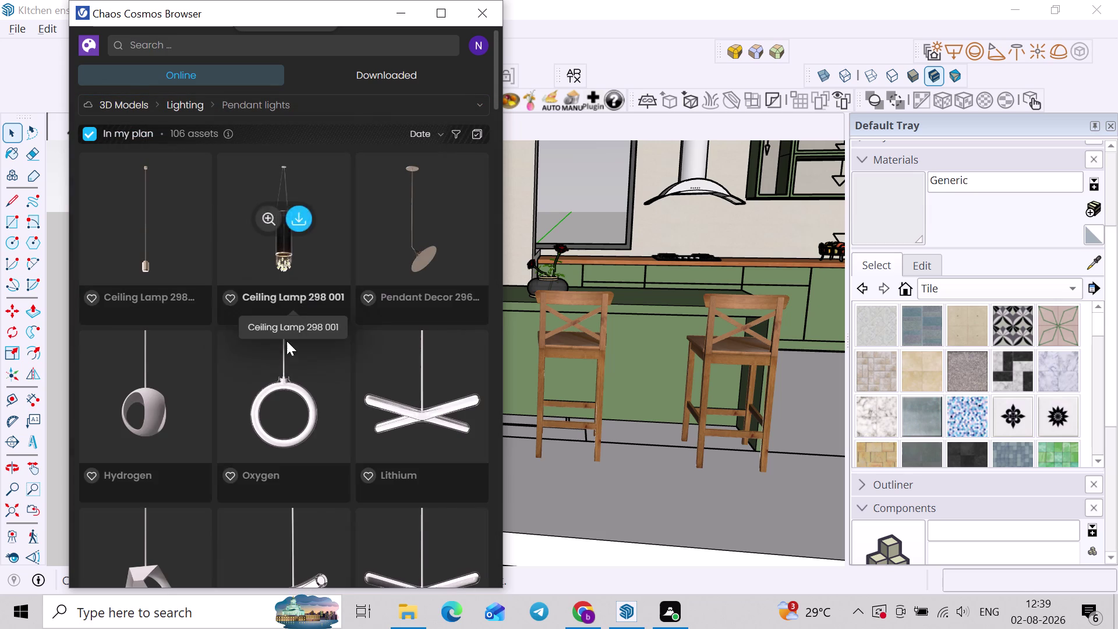
Find Pendant 81-26 in the results and import it into the kitchen scene.
scroll(down, 3)
scroll(down, 3)
scroll(down, 3)
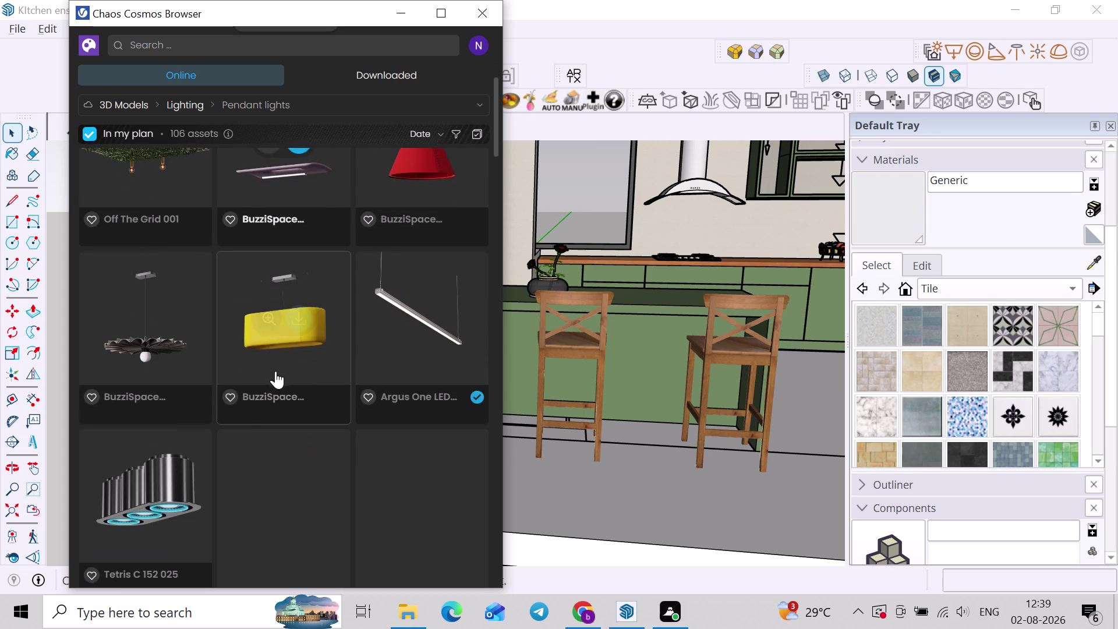
scroll(up, 3)
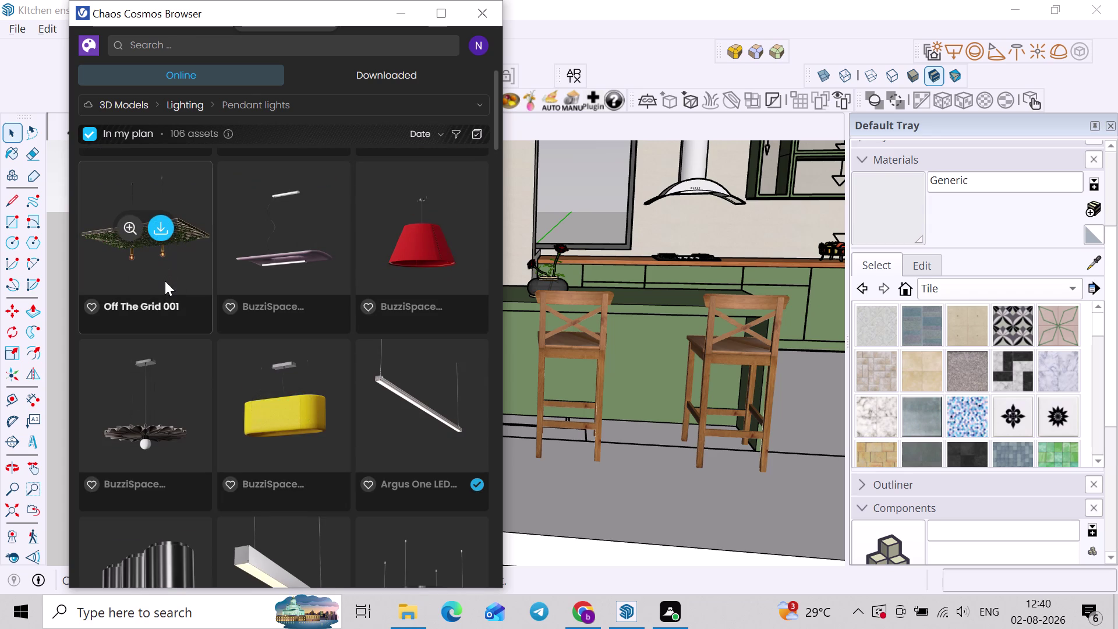
scroll(down, 3)
scroll(down, 3)
scroll(down, 3)
scroll(down, 3)
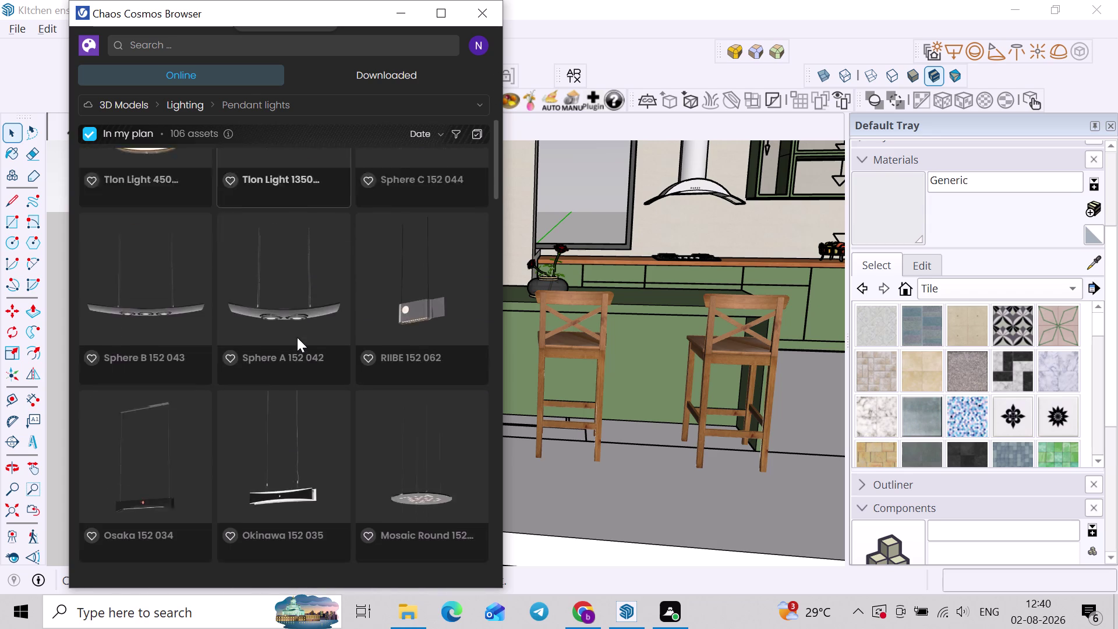
scroll(down, 3)
scroll(down, 3)
scroll(down, 3)
scroll(down, 3)
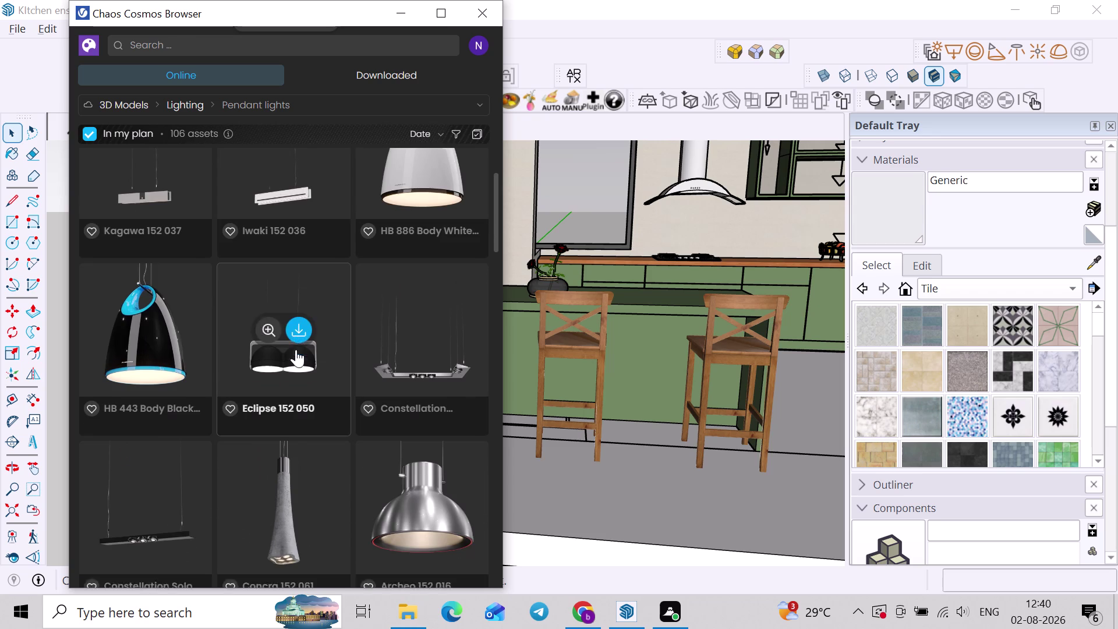
scroll(down, 3)
scroll(down, 3)
scroll(down, 3)
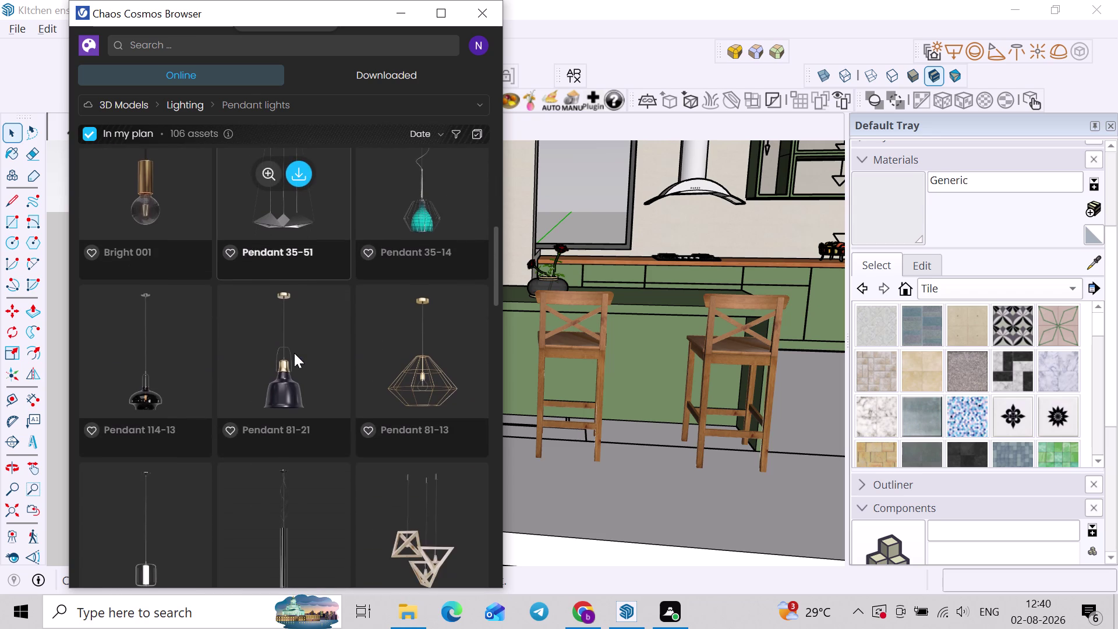
scroll(up, 3)
scroll(down, 3)
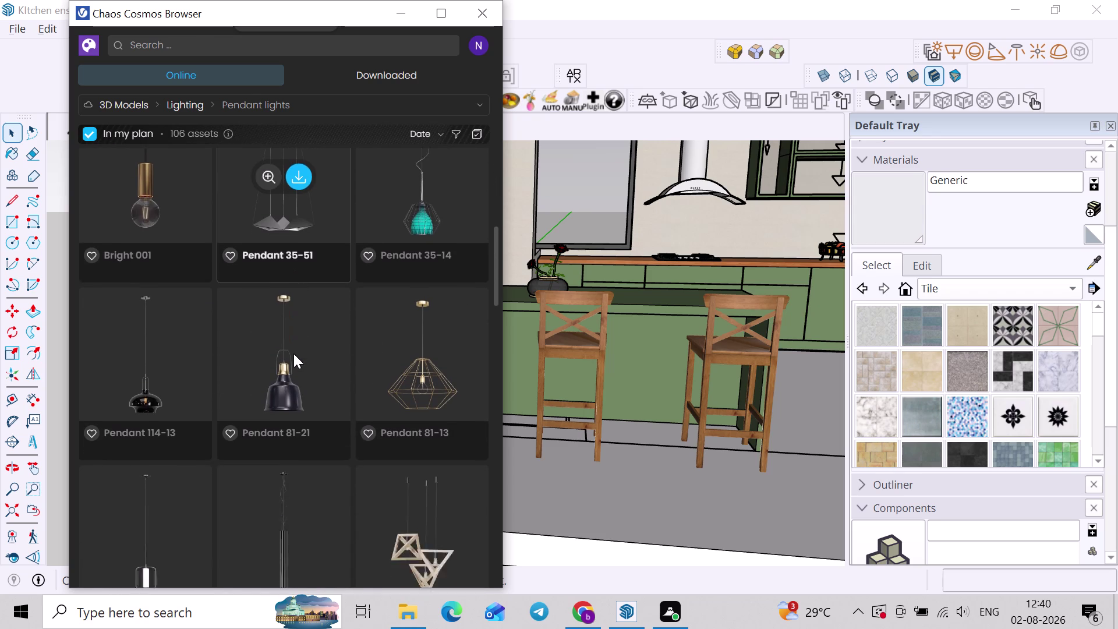
scroll(down, 3)
scroll(down, 3)
scroll(down, 3)
scroll(down, 3)
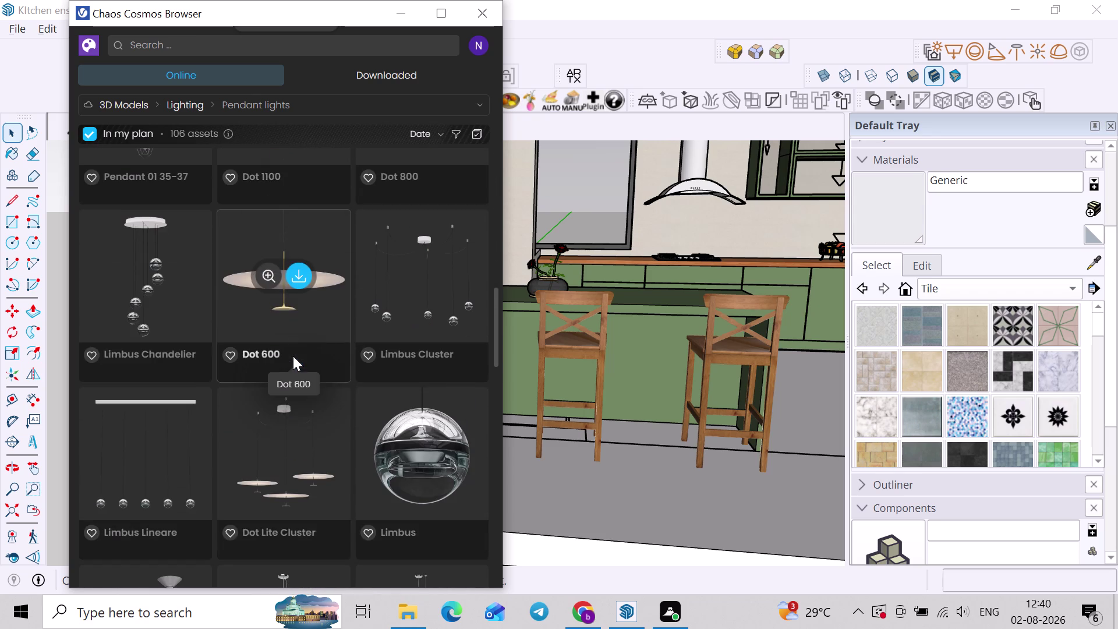
scroll(down, 3)
scroll(down, 3)
scroll(down, 3)
scroll(down, 3)
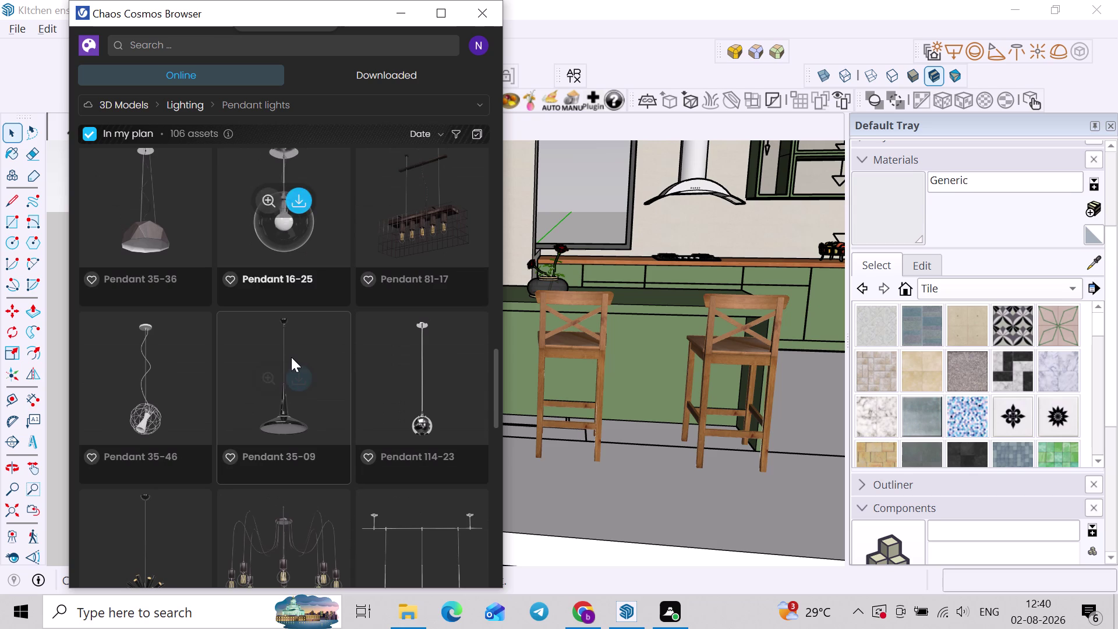
scroll(down, 3)
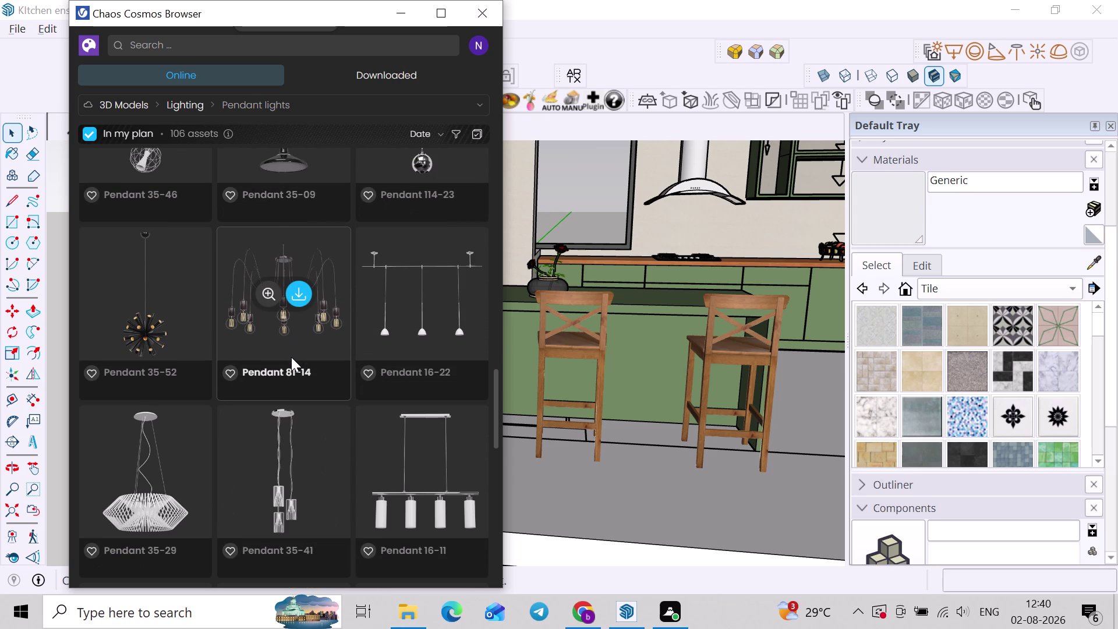
scroll(down, 3)
scroll(down, 3)
scroll(down, 3)
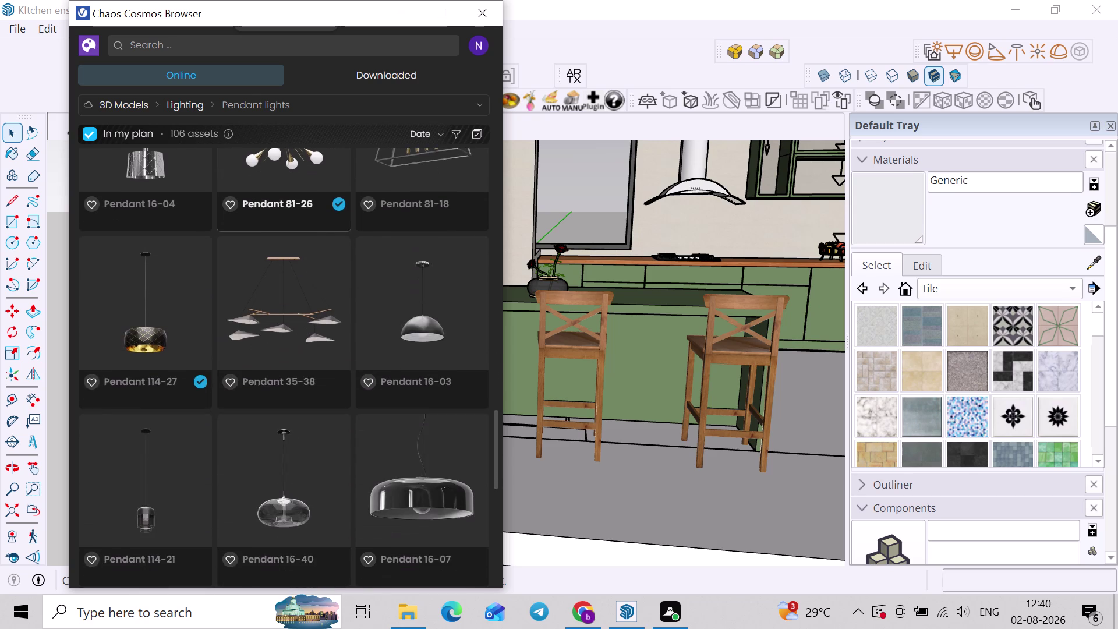
scroll(up, 3)
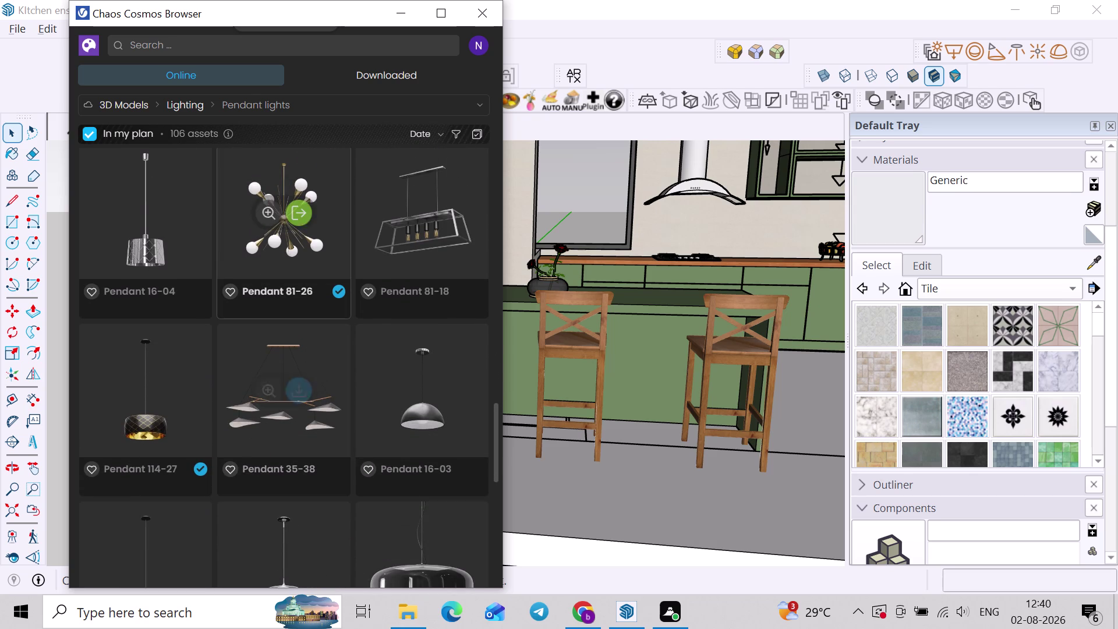
click(303, 221)
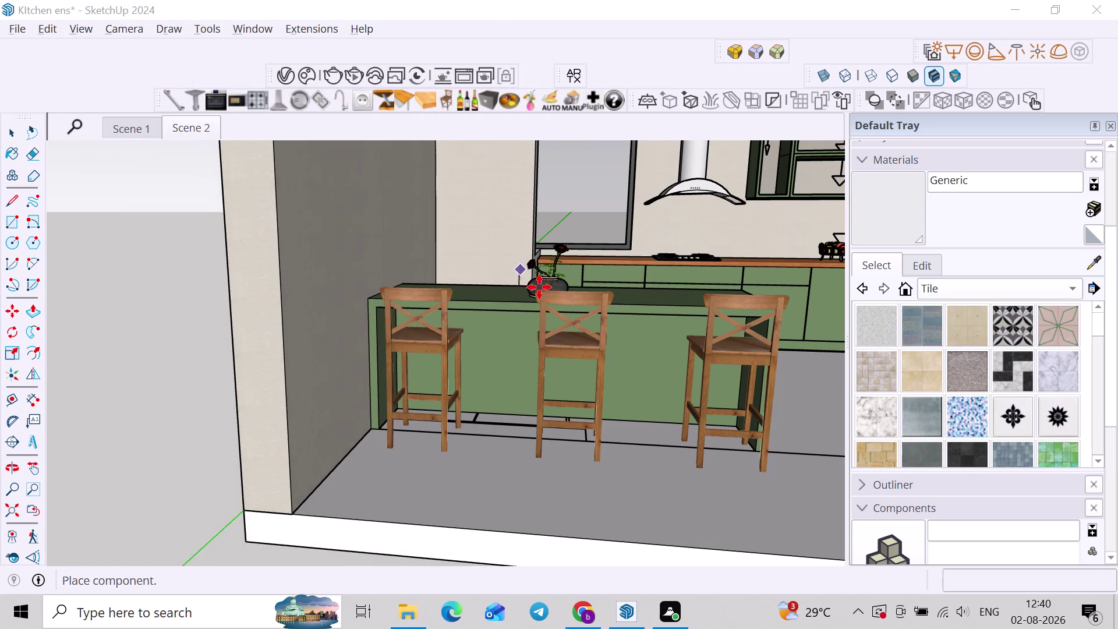
Orbit up toward the kitchen ceiling to view the placed Pendant 81-26 light.
scroll(down, 3)
middle_drag(523, 263, 481, 364)
middle_drag(494, 353, 492, 340)
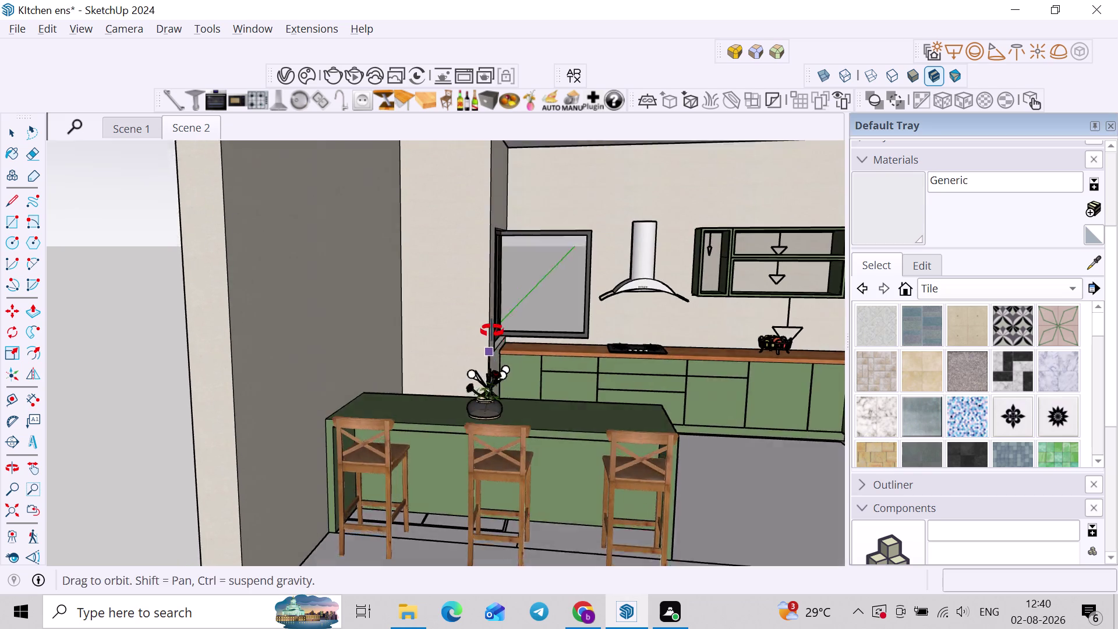
middle_drag(492, 340, 492, 326)
middle_drag(506, 298, 472, 413)
scroll(down, 3)
middle_drag(462, 373, 474, 315)
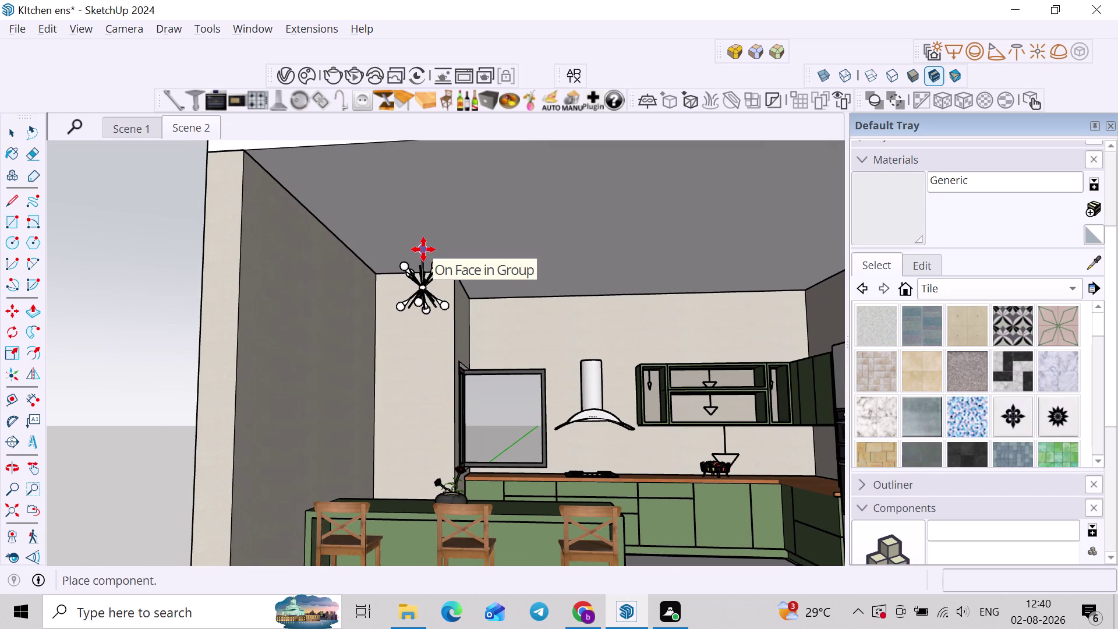
scroll(down, 3)
middle_drag(424, 276, 414, 313)
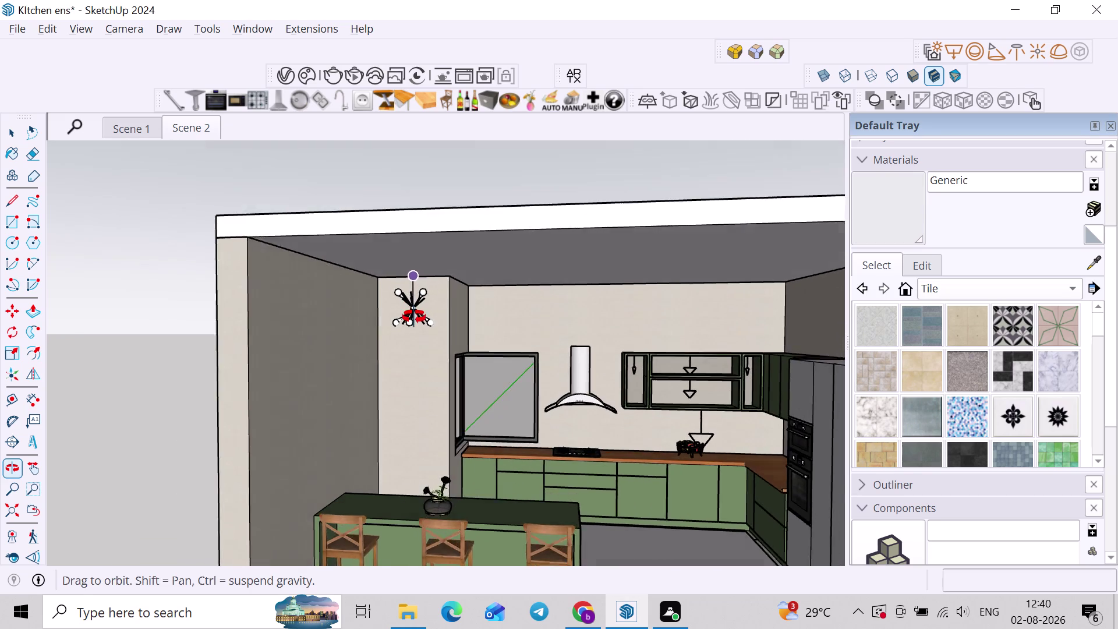
middle_drag(414, 314, 413, 321)
middle_drag(412, 321, 416, 278)
Close the Chaos Cosmos asset browser.
click(431, 229)
key(space)
scroll(up, 3)
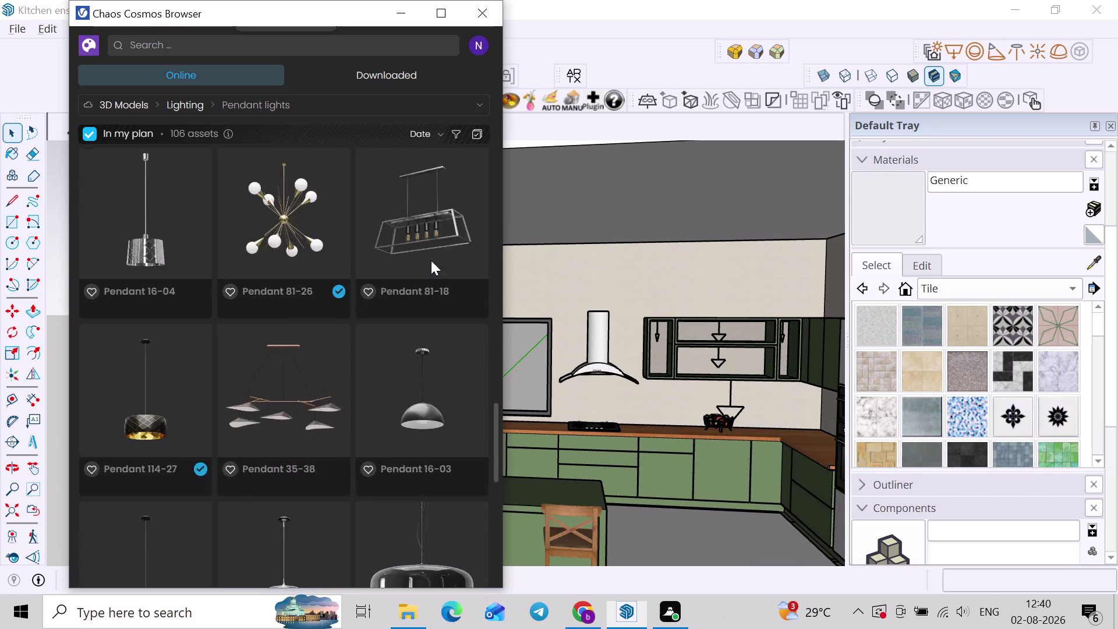
click(480, 18)
click(149, 312)
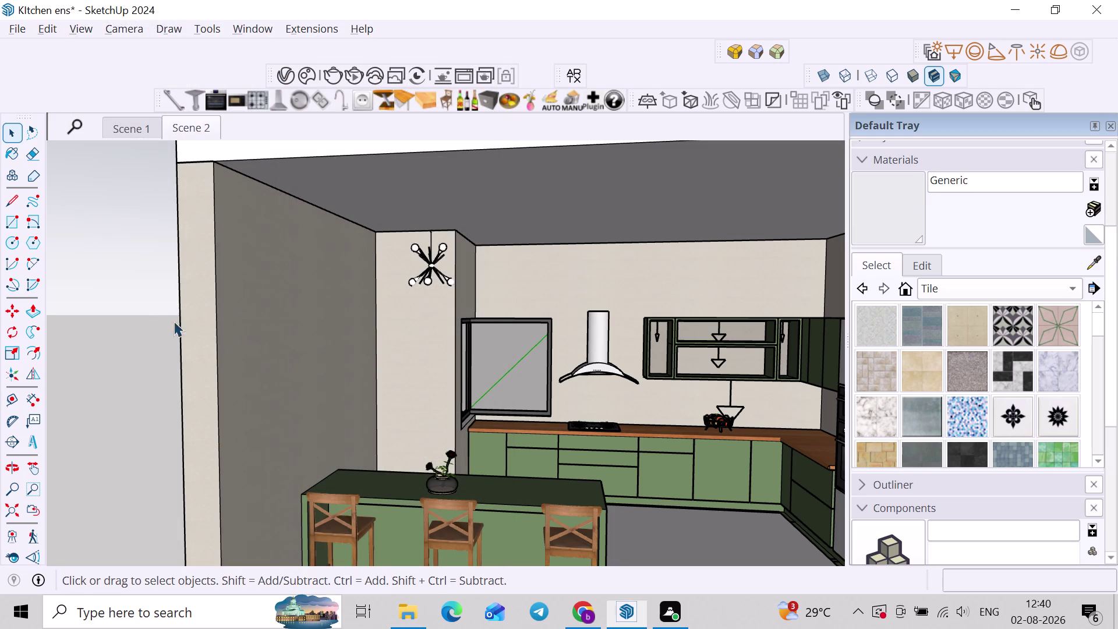
Zoom in on the pendant light beside the pillar and select it.
middle_drag(242, 331, 309, 306)
middle_drag(444, 281, 322, 327)
middle_drag(341, 323, 237, 351)
scroll(up, 3)
click(299, 312)
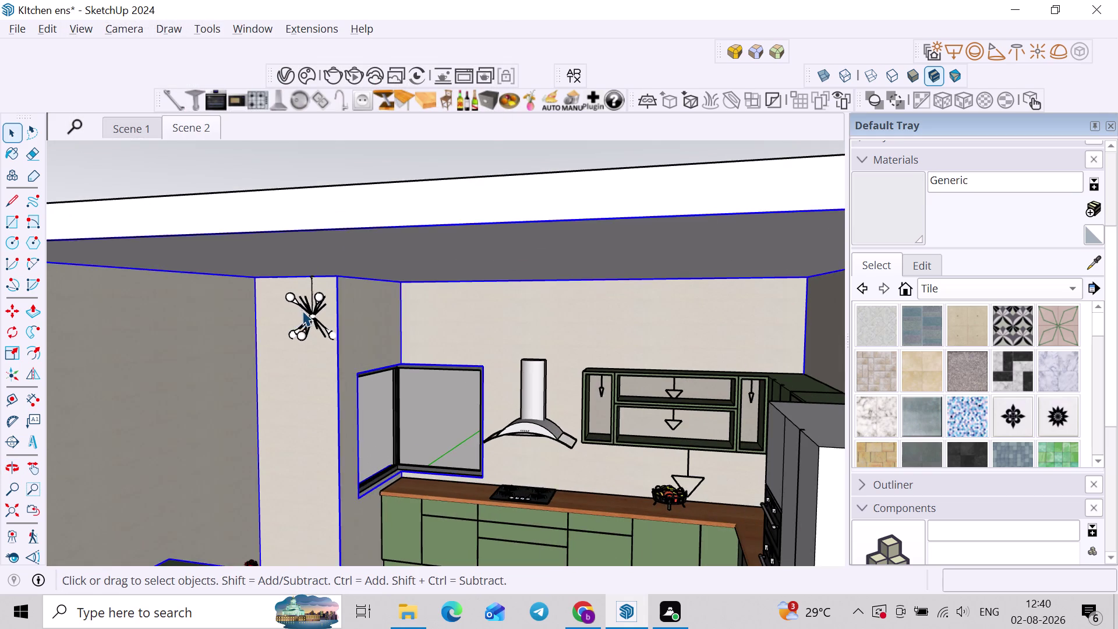
click(304, 310)
Move the pendant light out away from the wall.
key(m)
click(325, 272)
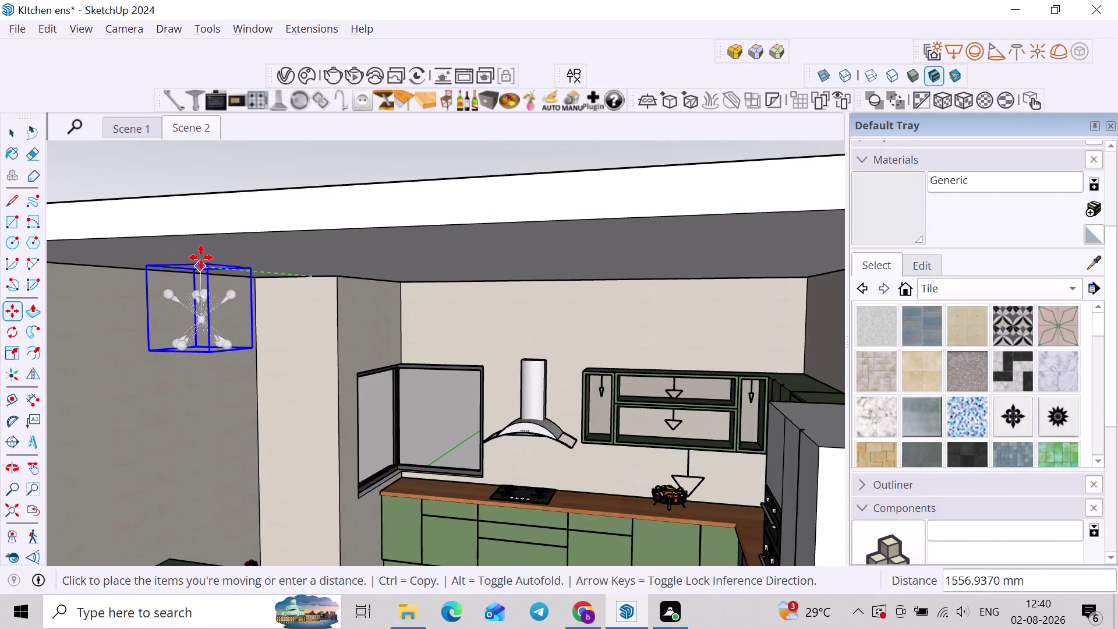
click(201, 257)
scroll(down, 3)
middle_drag(293, 330, 313, 321)
key(space)
click(195, 234)
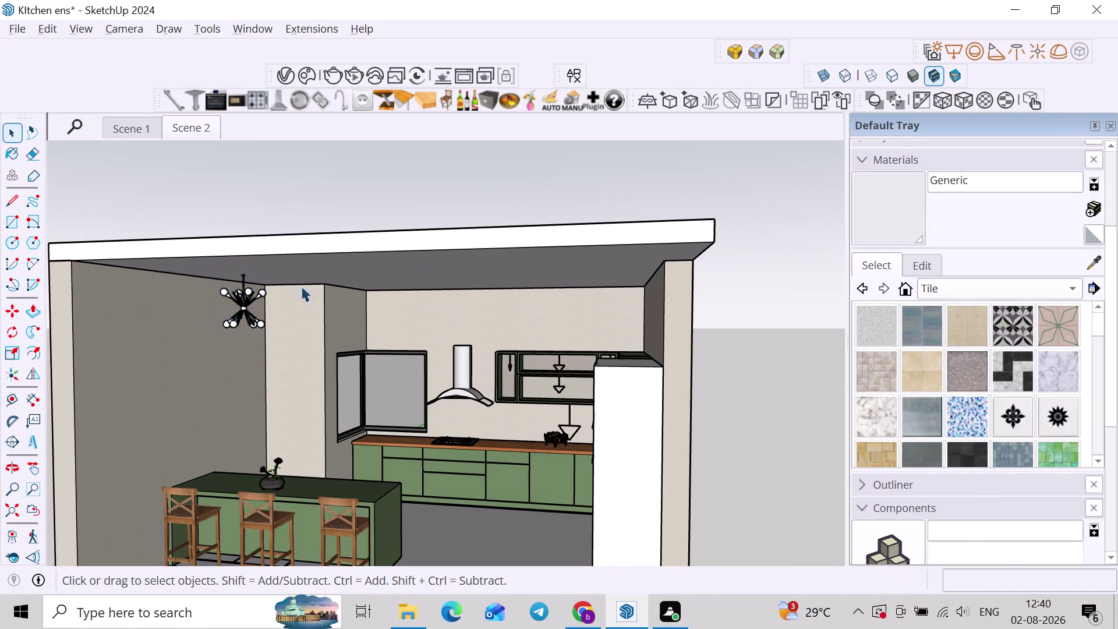
middle_drag(315, 316, 333, 306)
scroll(up, 3)
Scale the pendant, stretching it vertically and then enlarging it uniformly.
click(269, 301)
click(262, 305)
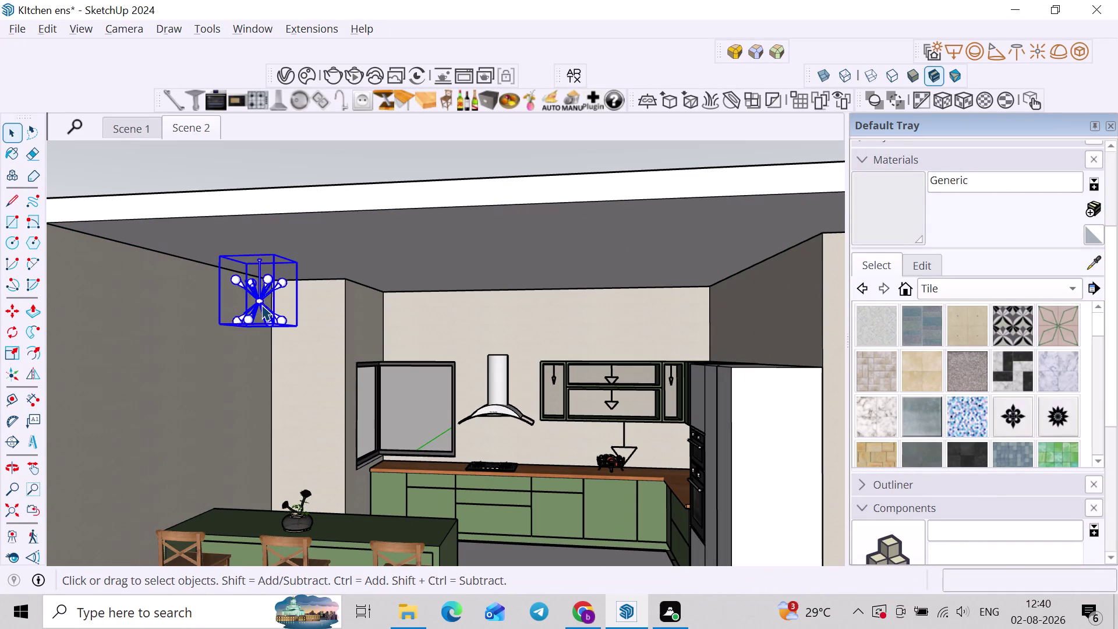
key(s)
scroll(up, 3)
click(261, 325)
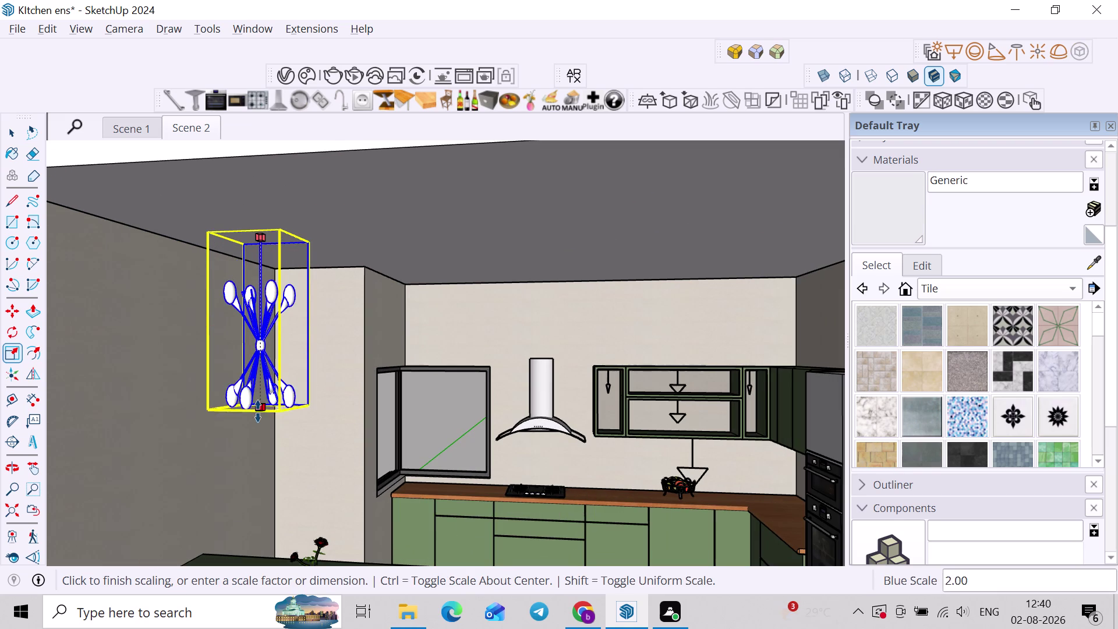
key(Escape)
click(312, 247)
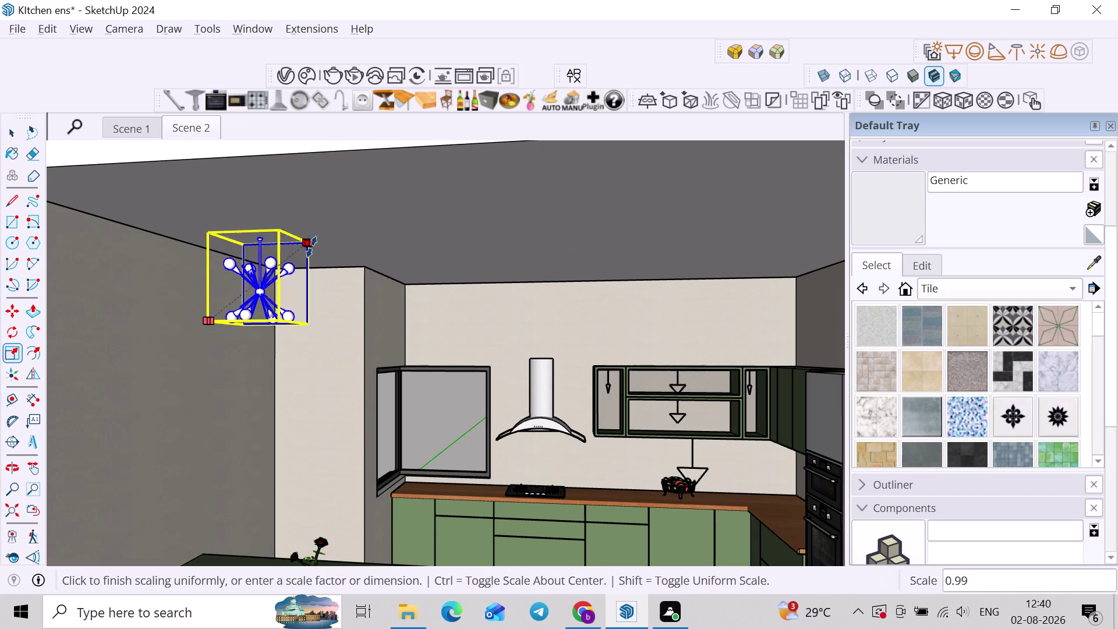
click(351, 239)
key(space)
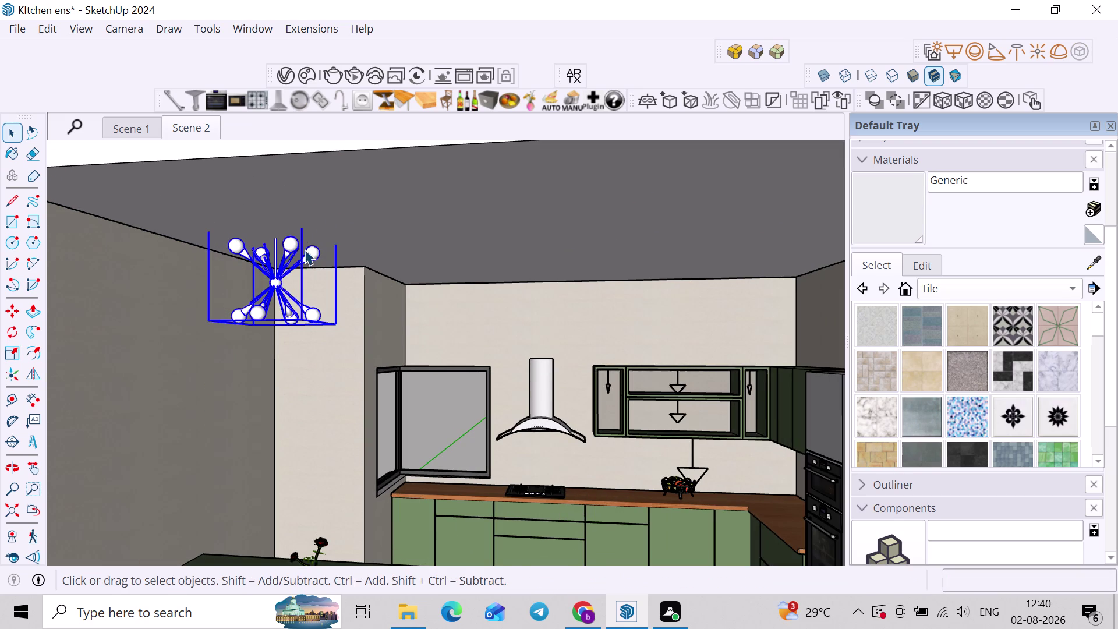
Move the pendant up along the blue axis against the ceiling and deselect it.
key(m)
click(300, 209)
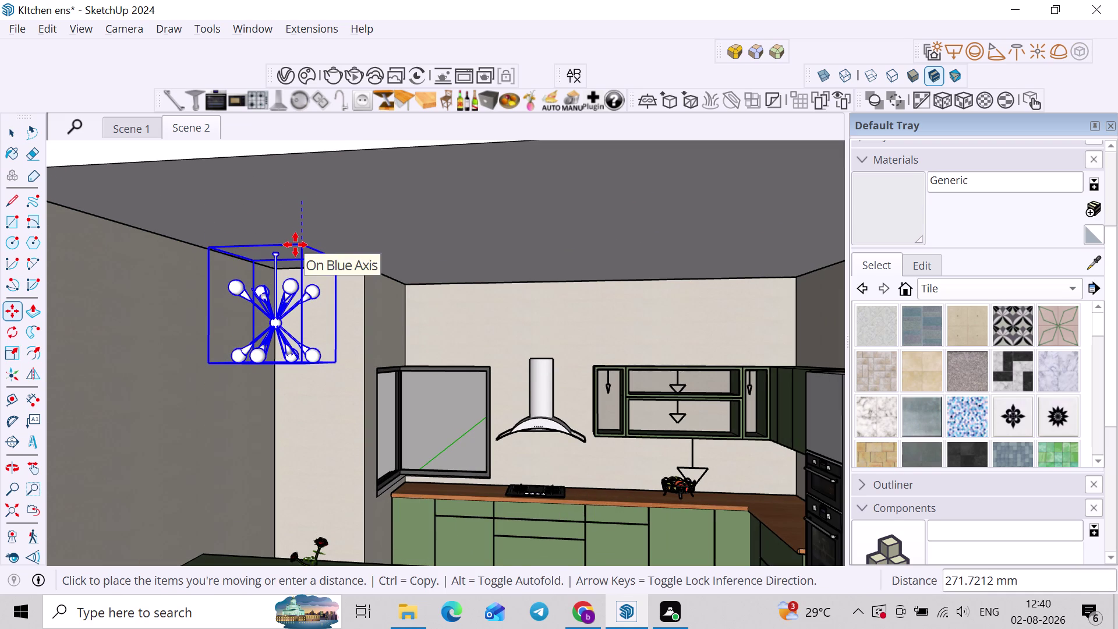
click(298, 235)
scroll(down, 3)
key(space)
click(165, 336)
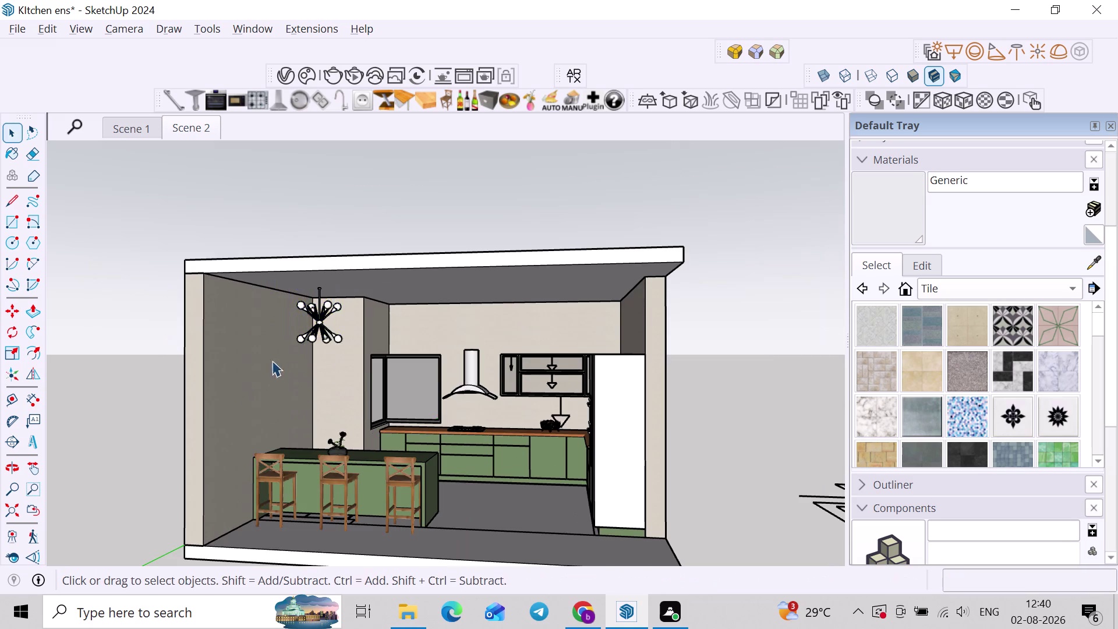
Orbit out over the whole kitchen toward the countertop wall.
middle_drag(293, 368, 348, 356)
scroll(up, 3)
middle_drag(407, 438, 395, 374)
middle_drag(475, 419, 420, 427)
middle_drag(423, 428, 460, 441)
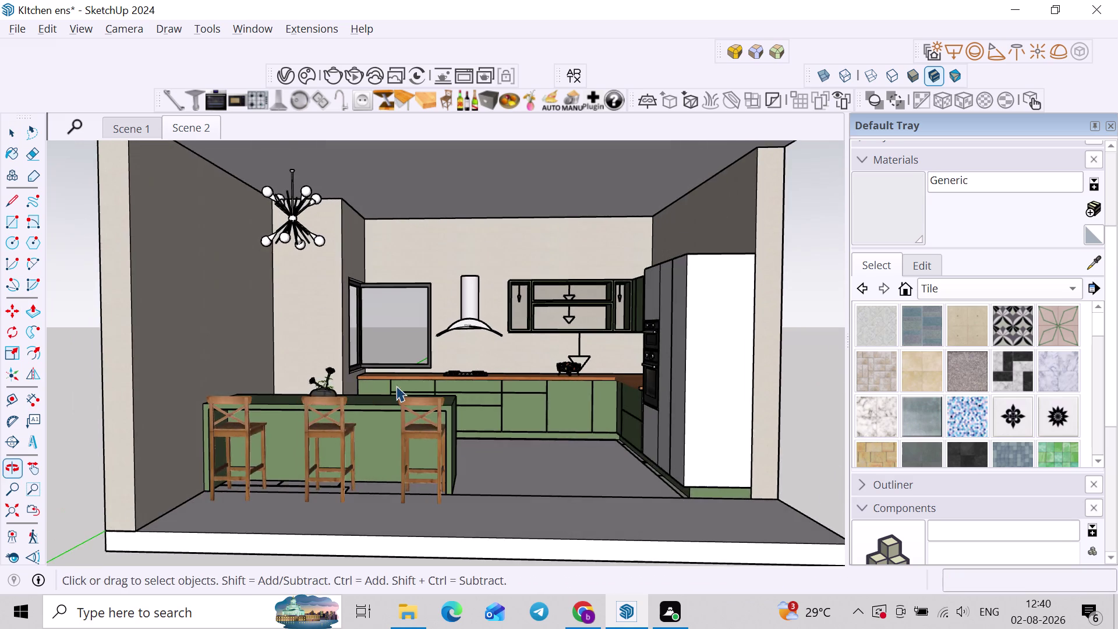
scroll(up, 3)
middle_drag(477, 390, 524, 402)
middle_drag(544, 395, 448, 396)
Zoom and pan in on the cooktop wall with the chimney hood.
scroll(up, 3)
middle_drag(479, 406, 504, 411)
scroll(up, 3)
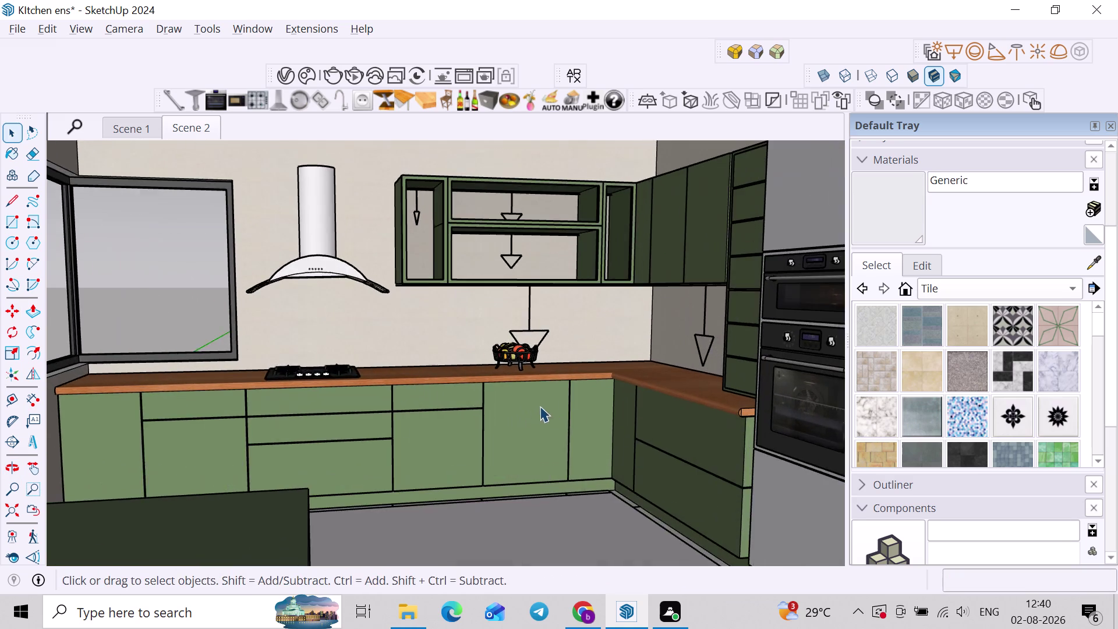
middle_drag(554, 411, 471, 414)
scroll(down, 3)
middle_drag(470, 415, 544, 426)
scroll(up, 3)
middle_drag(552, 371, 559, 369)
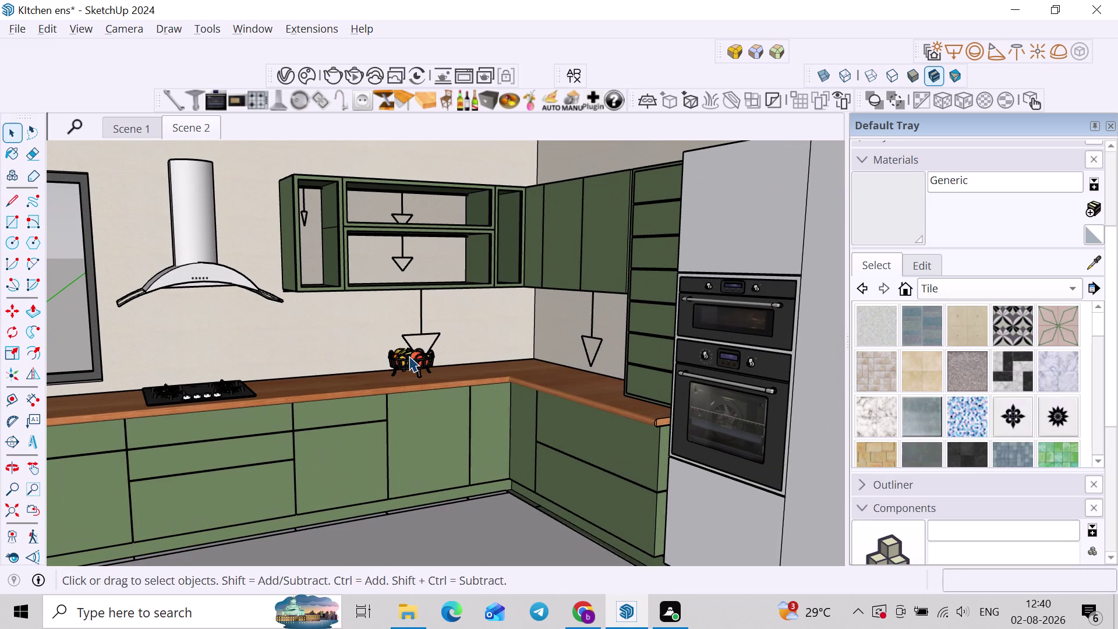
middle_drag(451, 364, 505, 356)
middle_drag(487, 357, 452, 359)
scroll(up, 3)
click(491, 362)
middle_drag(493, 363, 577, 361)
scroll(down, 3)
middle_drag(571, 366, 512, 364)
click(187, 307)
scroll(up, 3)
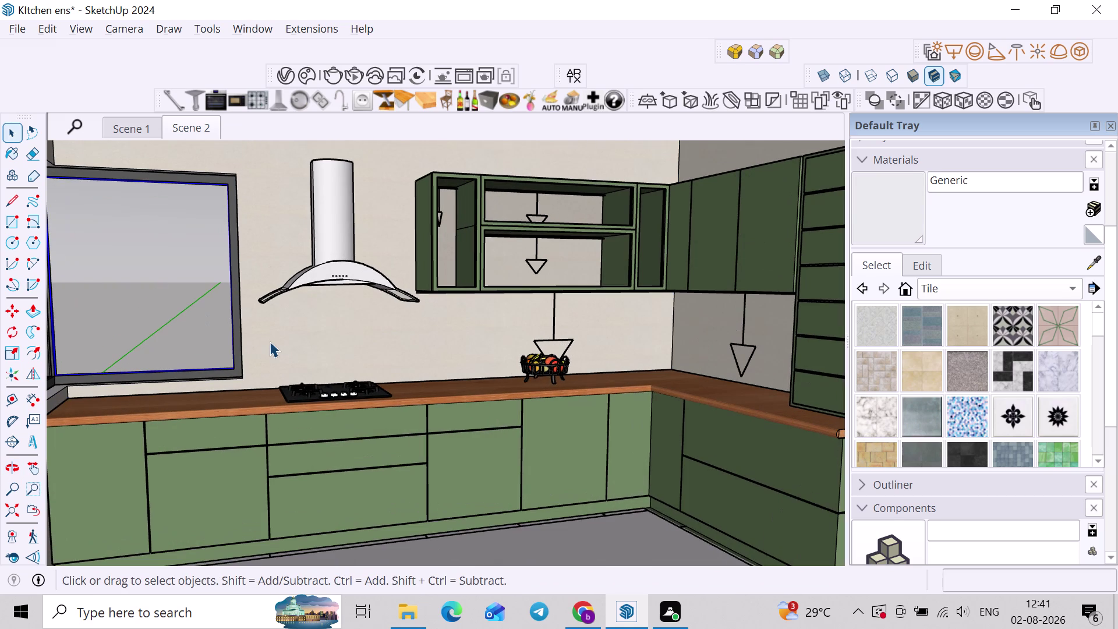
key(r)
click(669, 368)
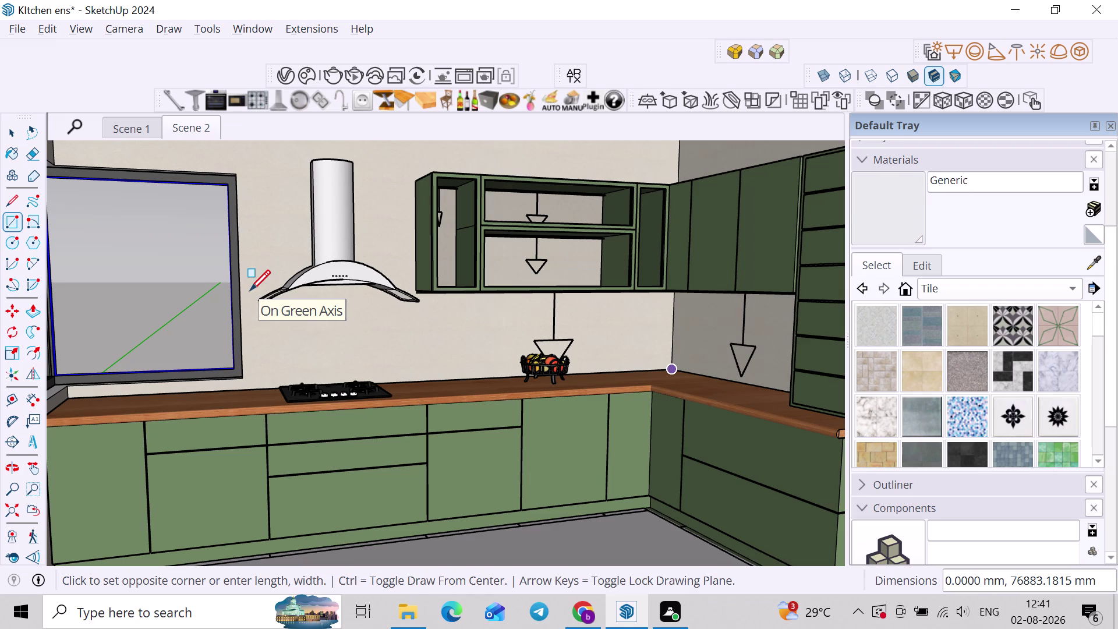
Place a Tape Measure guide line 600 mm above the countertop near the hood edge.
key(t)
click(262, 384)
middle_drag(437, 309, 426, 259)
scroll(up, 3)
middle_drag(405, 303, 404, 333)
scroll(up, 3)
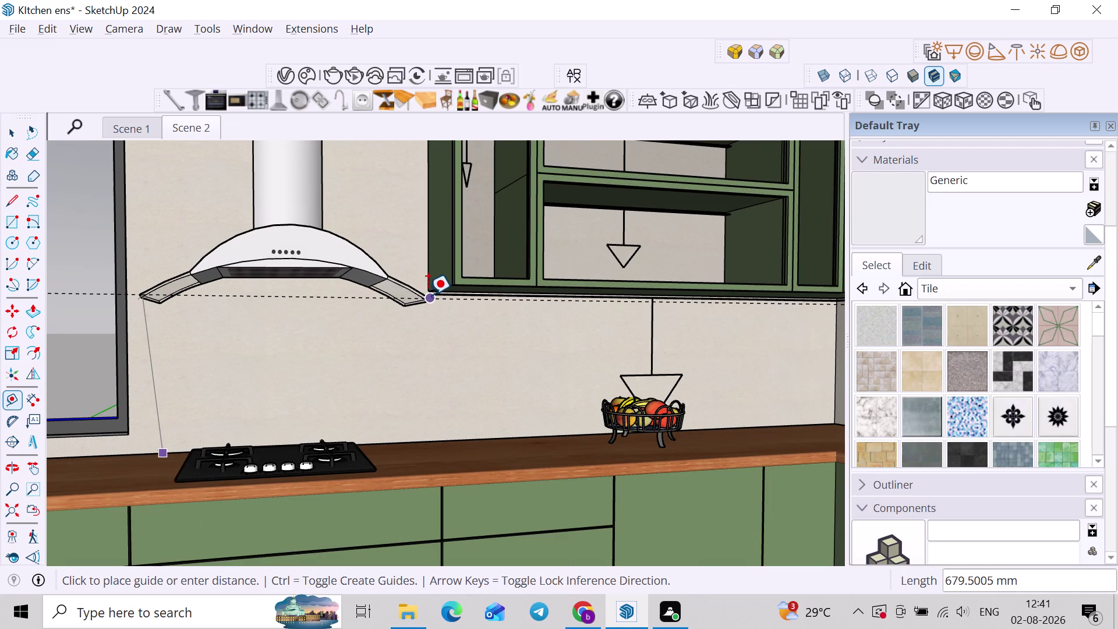
scroll(up, 3)
key(Up)
scroll(up, 3)
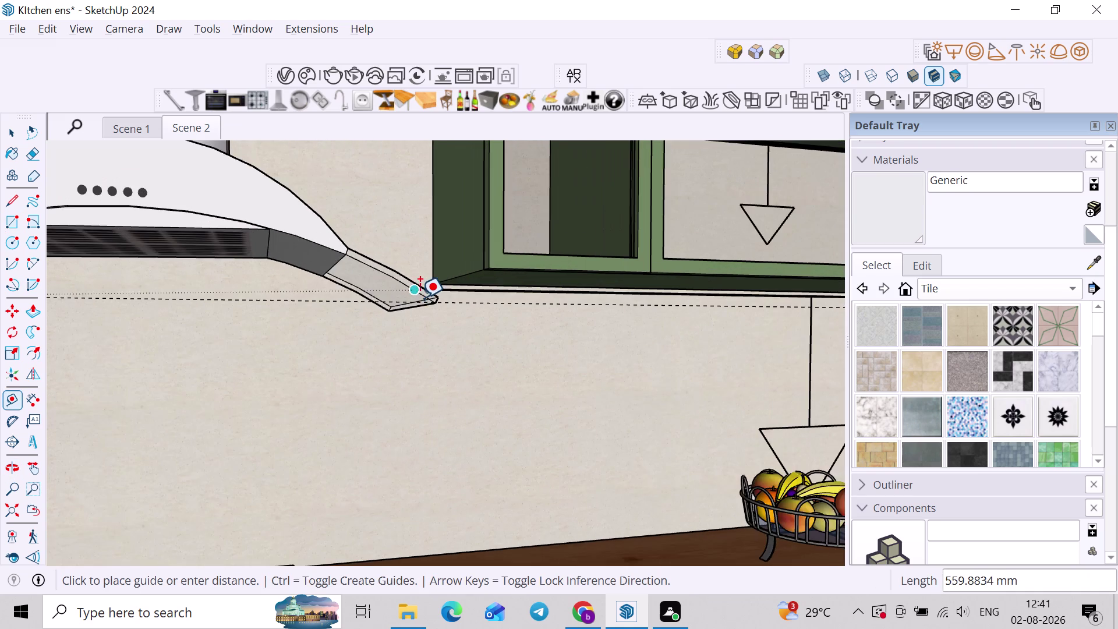
scroll(up, 3)
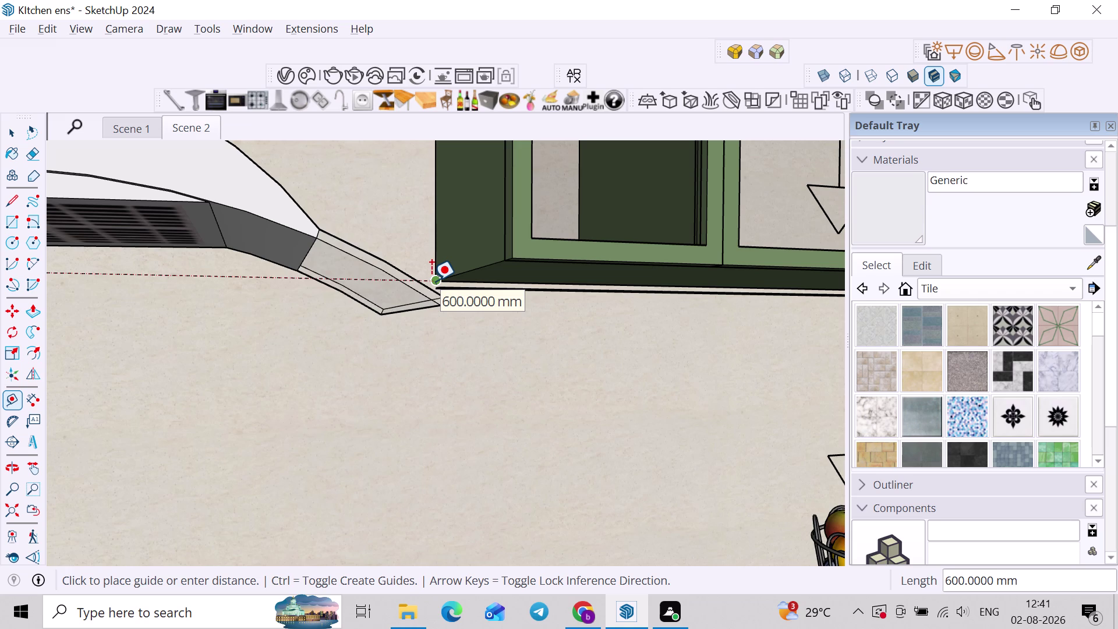
click(431, 281)
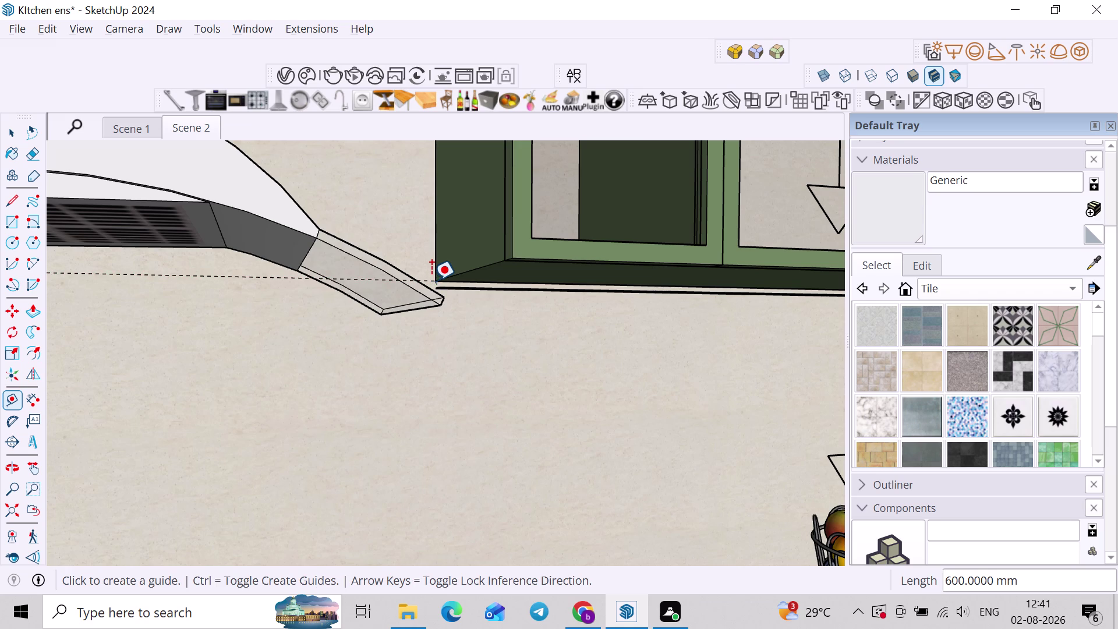
middle_drag(426, 282, 430, 282)
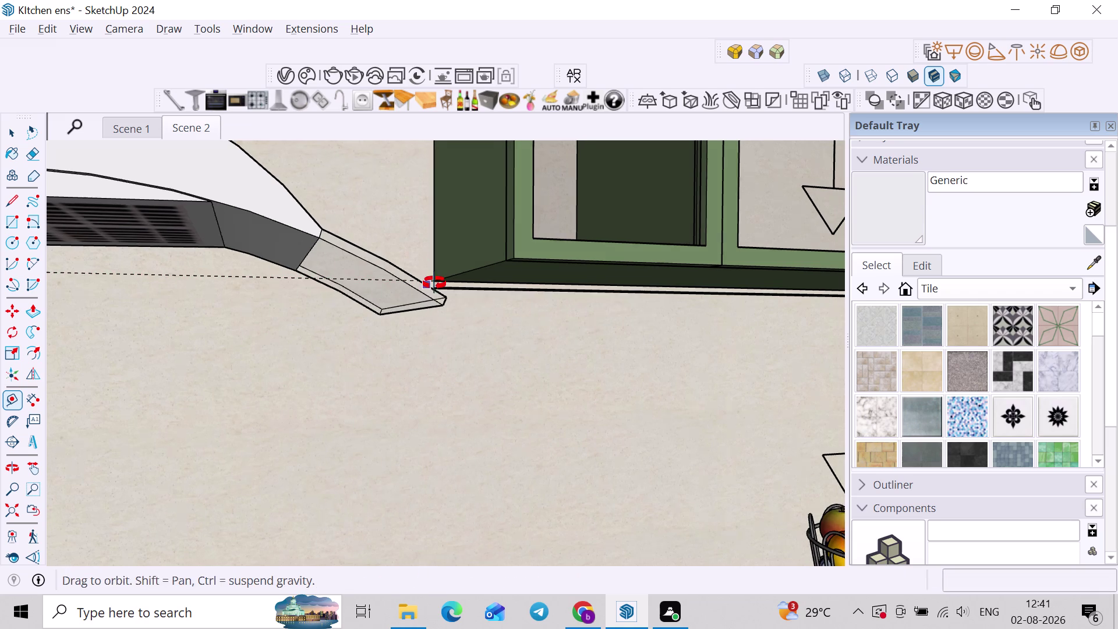
Move the cooker hood down the blue axis until its lower edge snaps onto the guide.
middle_drag(431, 282, 455, 288)
key(space)
scroll(up, 3)
middle_drag(424, 302, 355, 288)
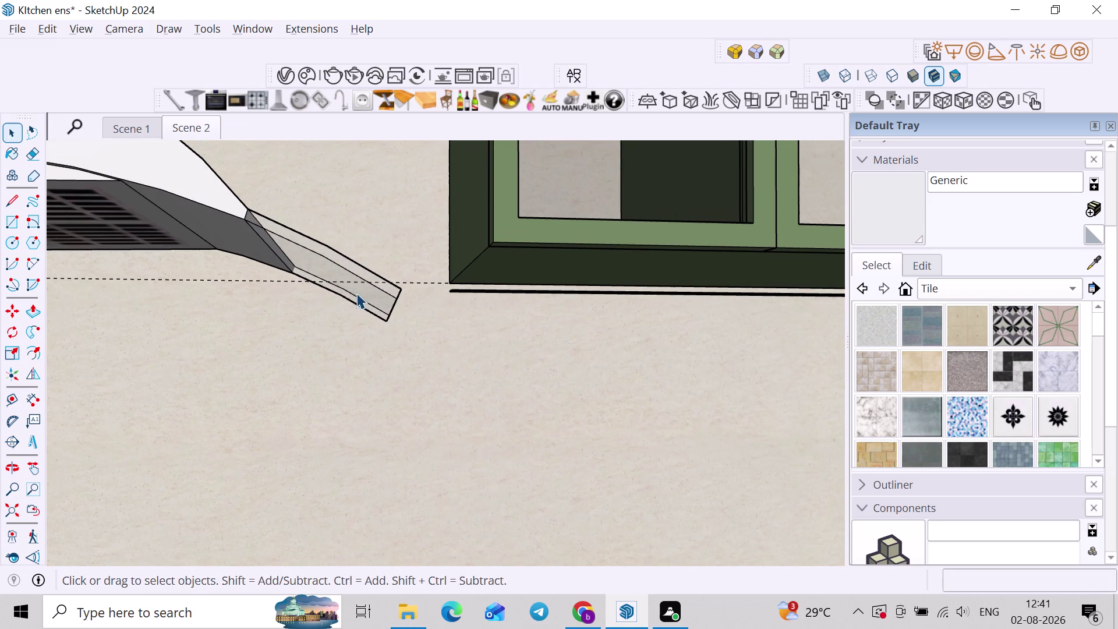
click(356, 293)
key(m)
click(359, 283)
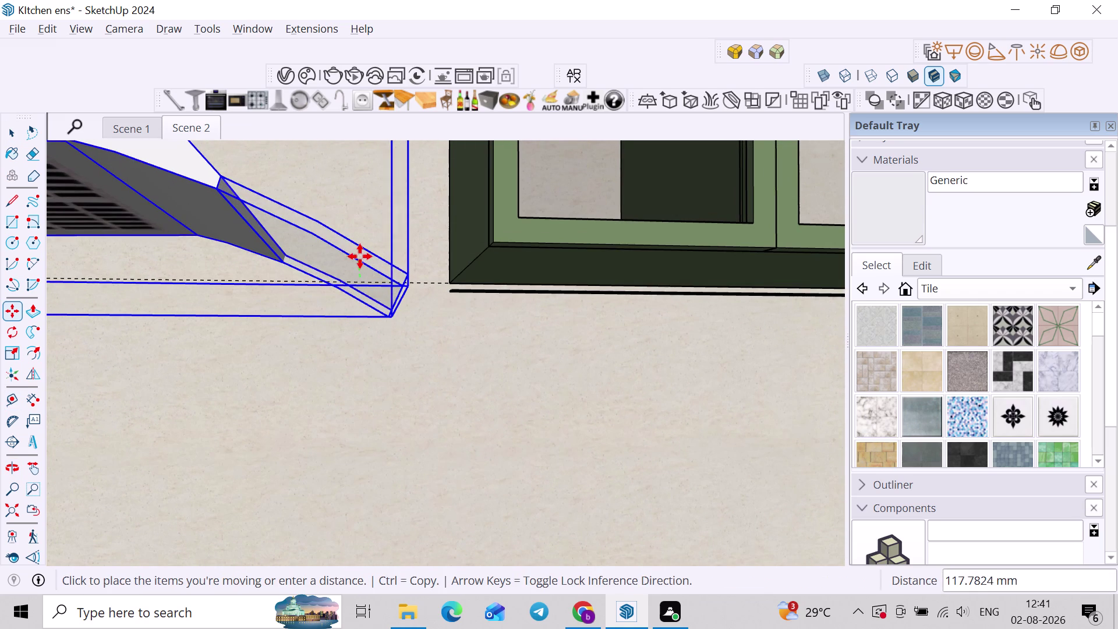
key(Up)
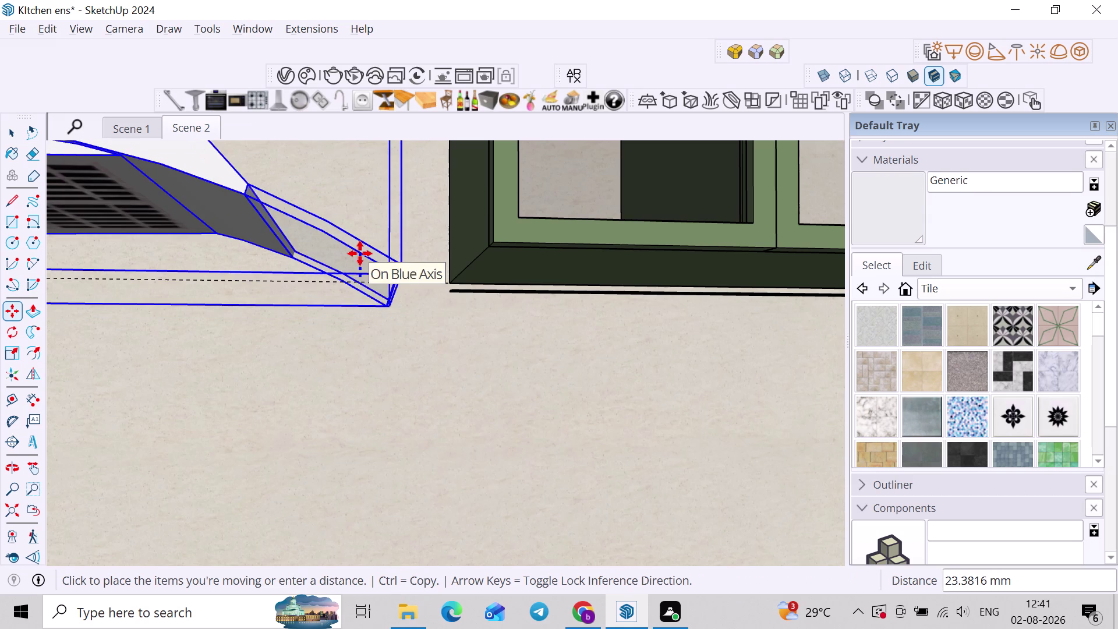
click(361, 219)
key(space)
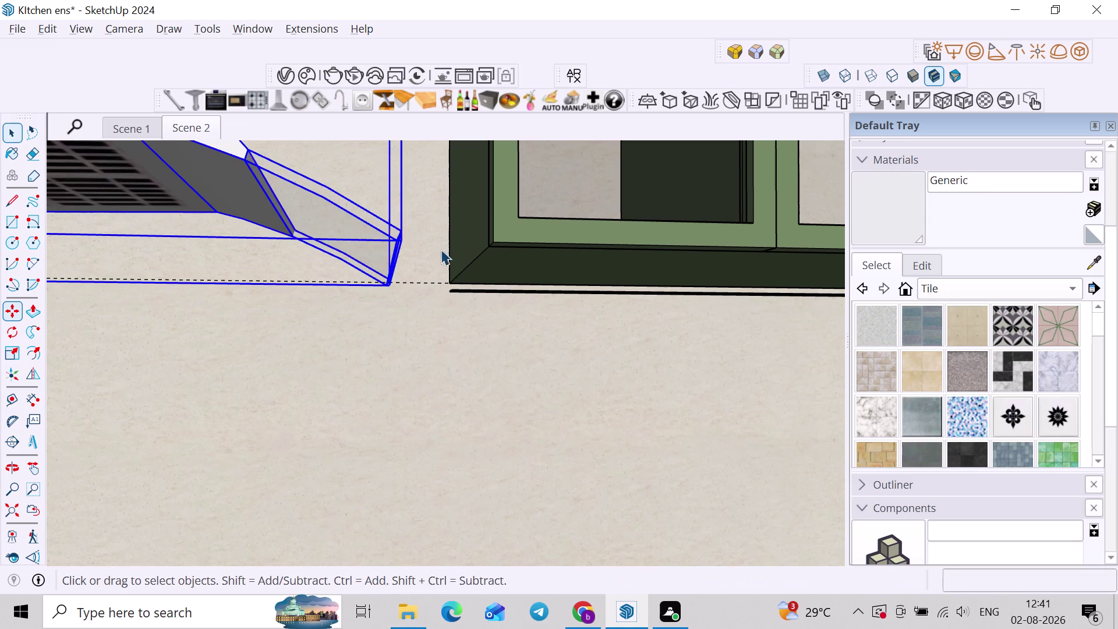
click(460, 269)
Zoom out and orbit to face the backsplash wall above the countertop.
scroll(down, 3)
middle_drag(433, 359, 434, 364)
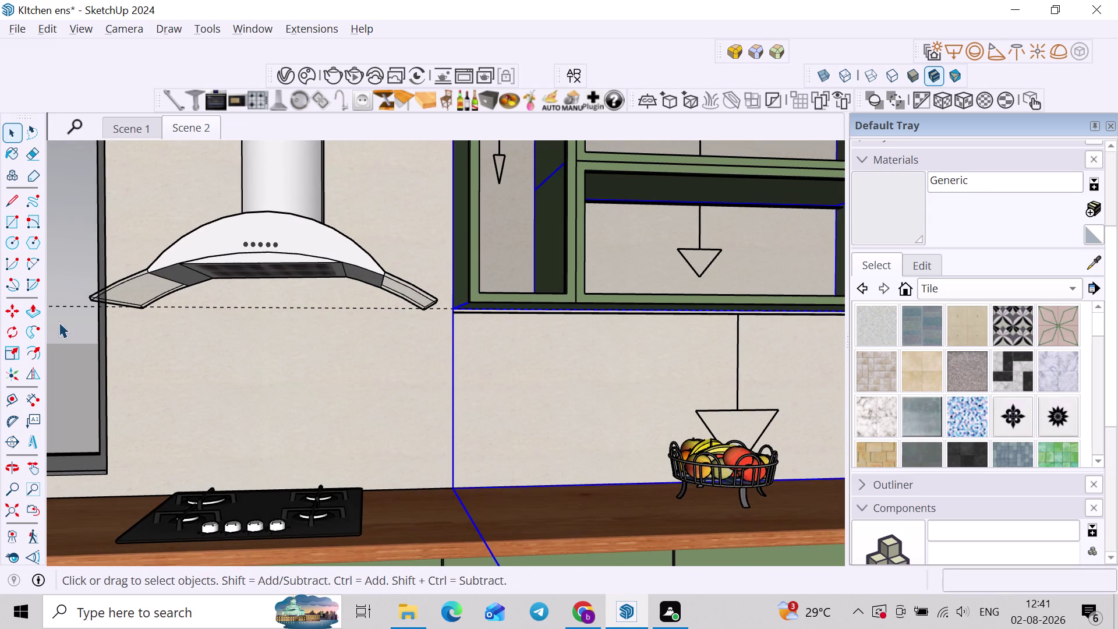
click(55, 326)
scroll(down, 3)
middle_drag(103, 346, 230, 343)
scroll(down, 3)
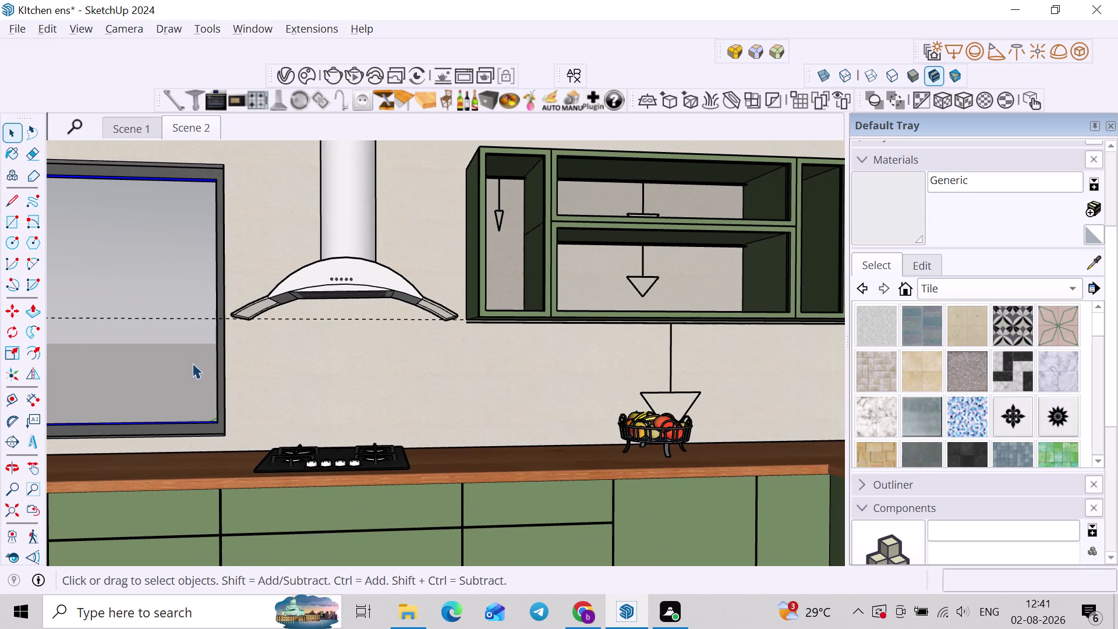
key(r)
middle_drag(257, 371, 207, 370)
middle_drag(225, 380, 303, 369)
middle_drag(329, 352, 183, 346)
middle_drag(211, 373, 237, 368)
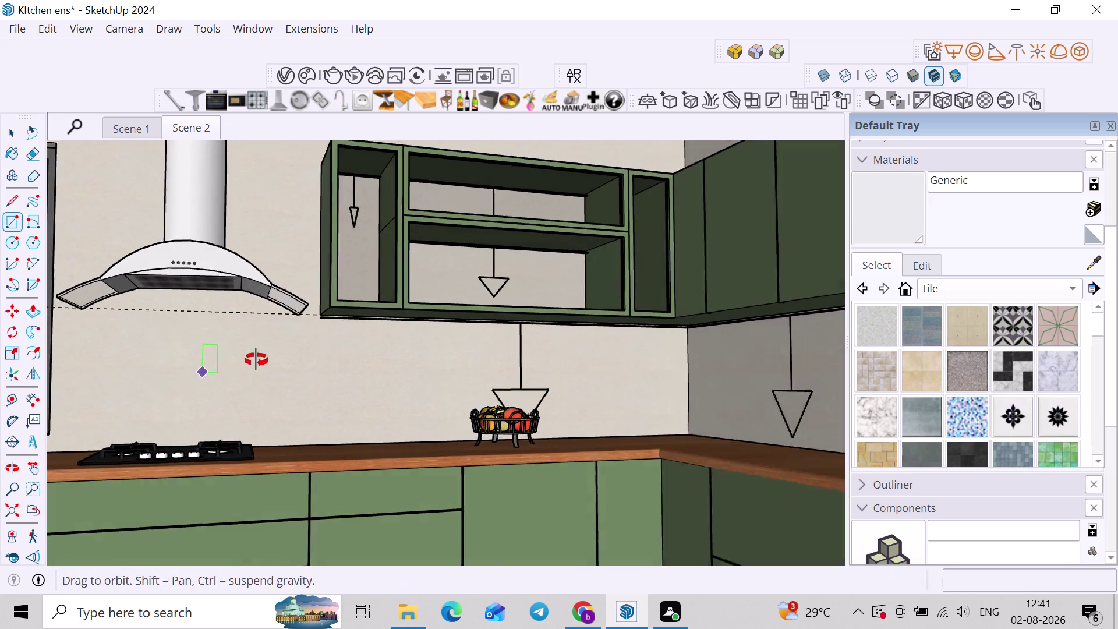
Draw the backsplash rectangle along the wall above the countertop, out to the hood end.
middle_drag(237, 368, 274, 350)
scroll(up, 3)
scroll(up, 3)
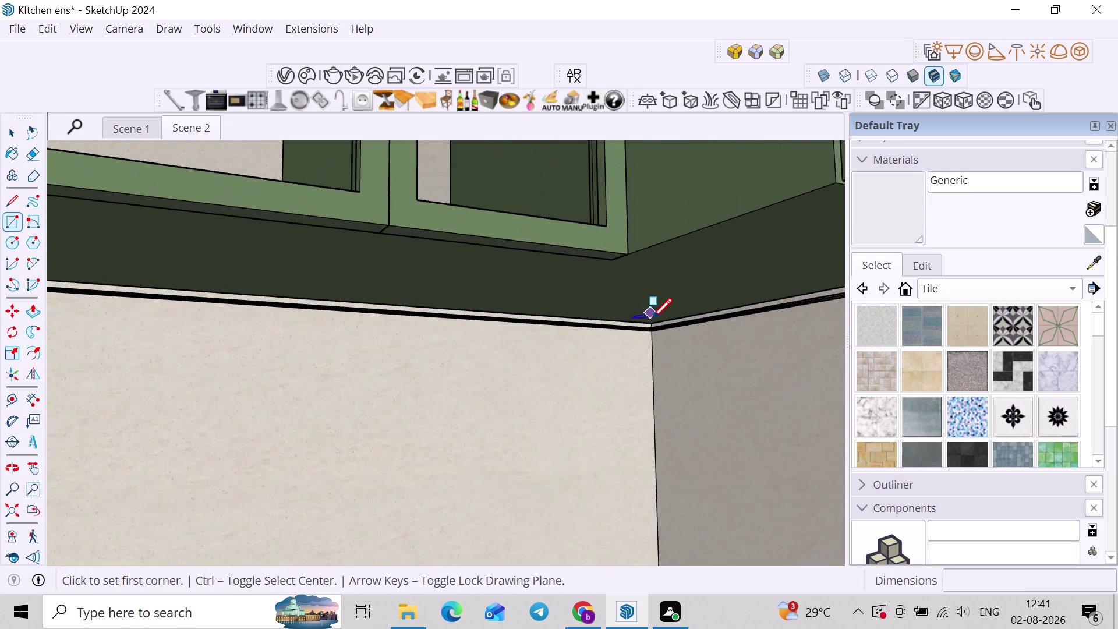
scroll(up, 3)
click(654, 321)
scroll(down, 3)
middle_drag(474, 506, 675, 405)
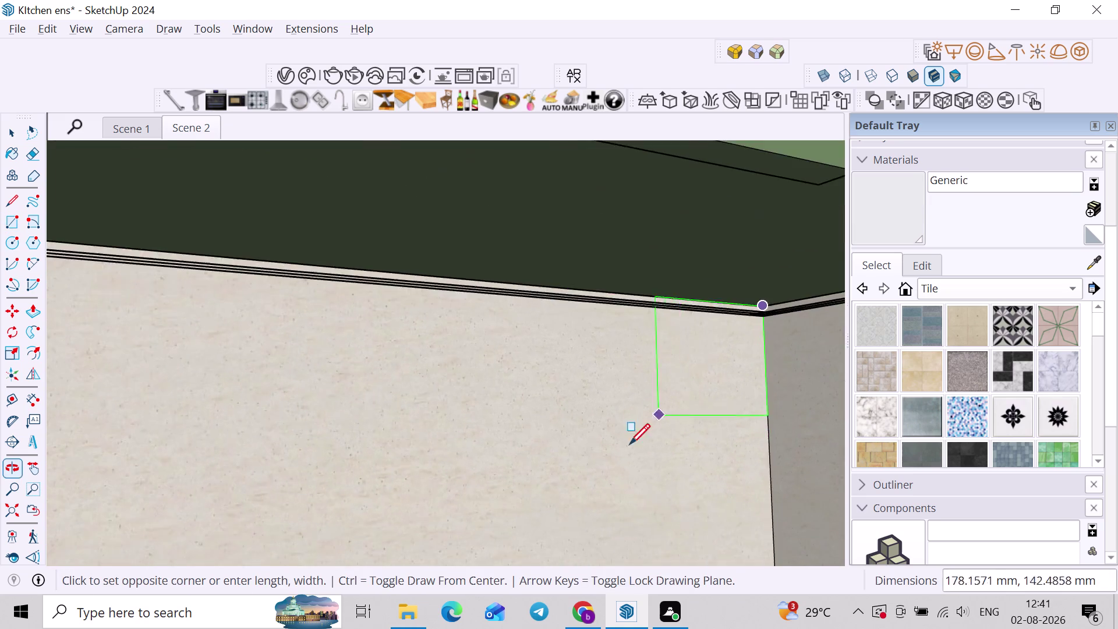
scroll(down, 3)
middle_drag(474, 483, 617, 396)
scroll(down, 3)
middle_drag(463, 468, 600, 398)
middle_drag(235, 395, 335, 390)
click(179, 441)
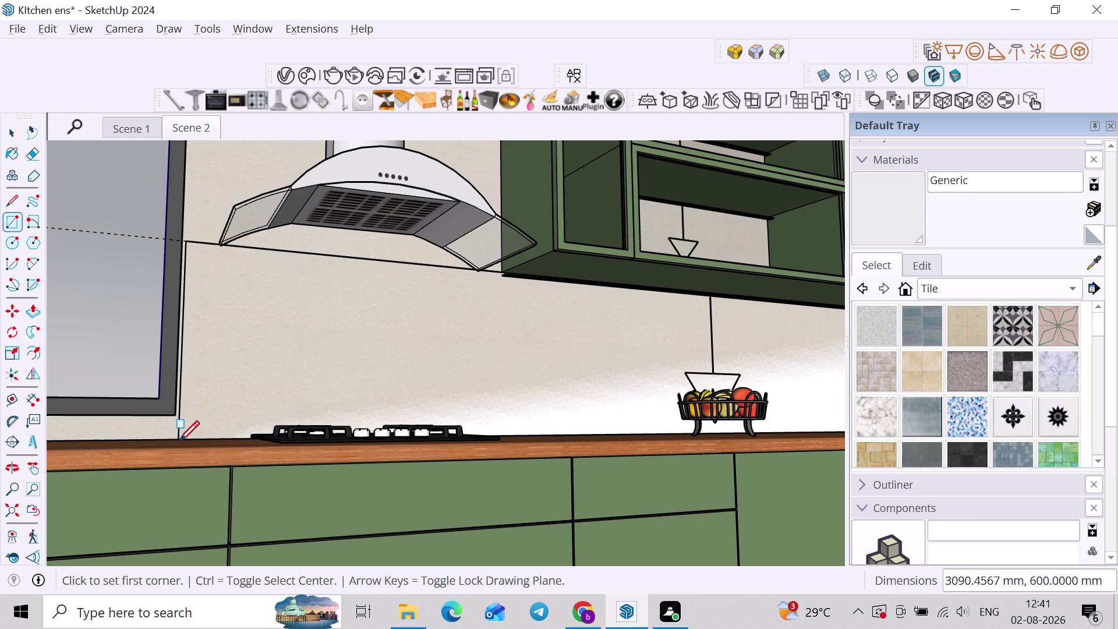
key(space)
Make the rectangle a group and pull its face out 0.2" inside the group.
middle_drag(202, 369, 193, 399)
double_click(206, 384)
right_click(205, 383)
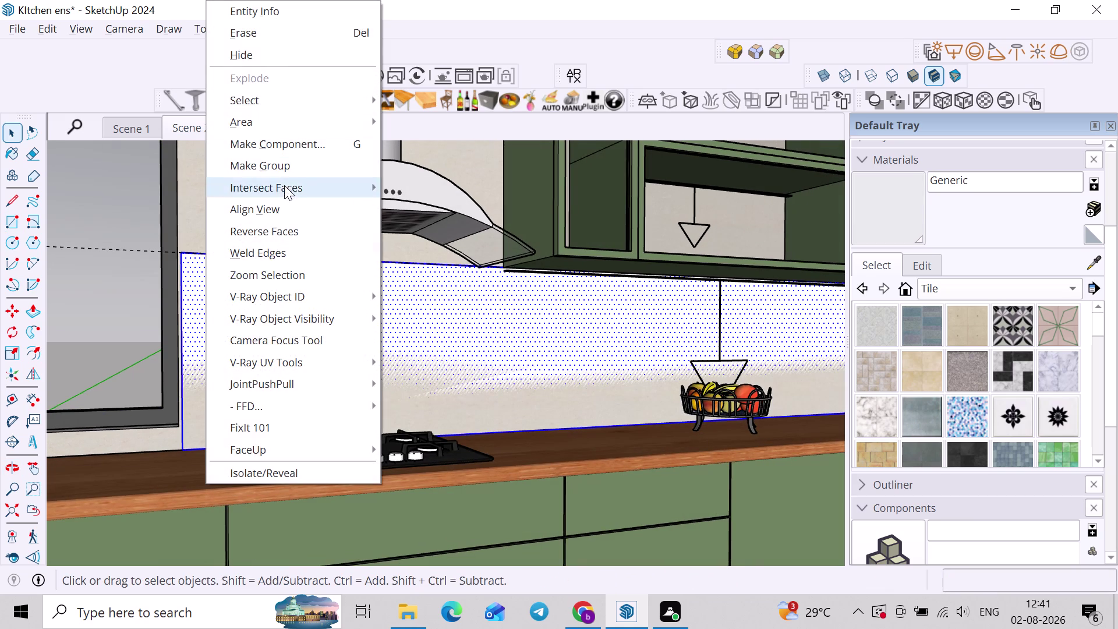
click(289, 169)
double_click(314, 296)
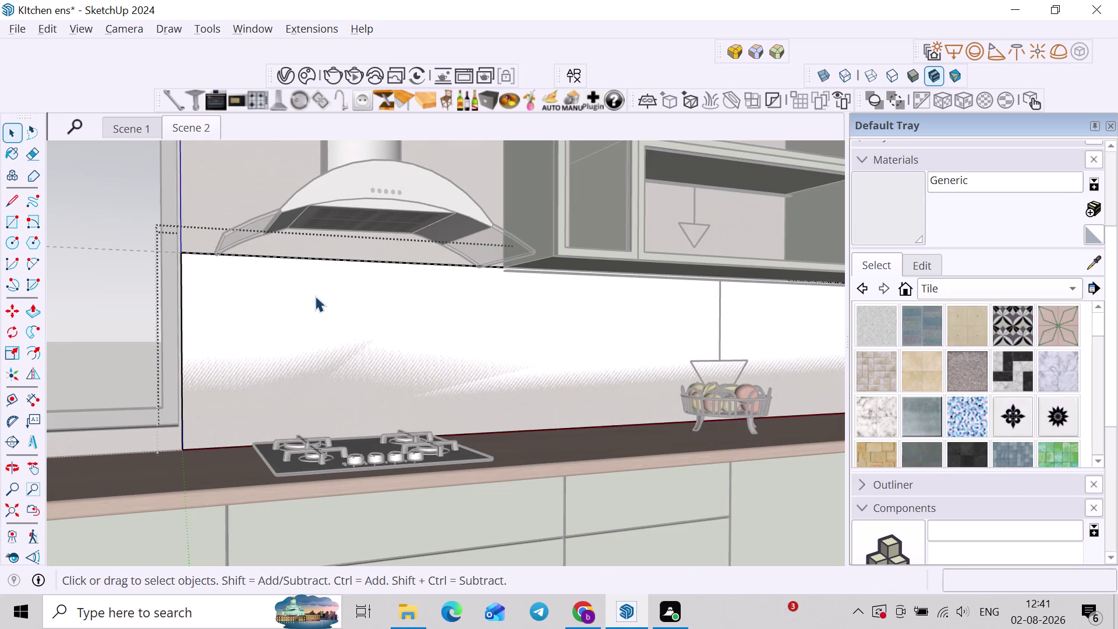
text(0P)
click(316, 296)
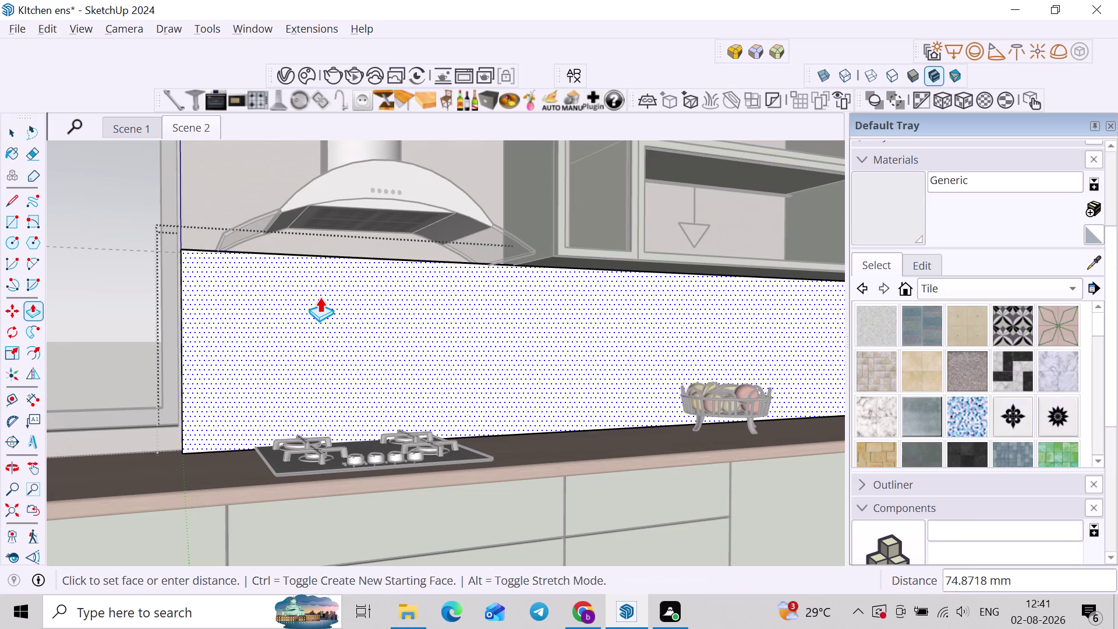
text(.2")
key(Return)
Push/Pull the panel's left end face to adjust the backsplash length.
middle_drag(265, 284, 352, 303)
scroll(up, 3)
middle_drag(196, 236, 263, 271)
scroll(up, 3)
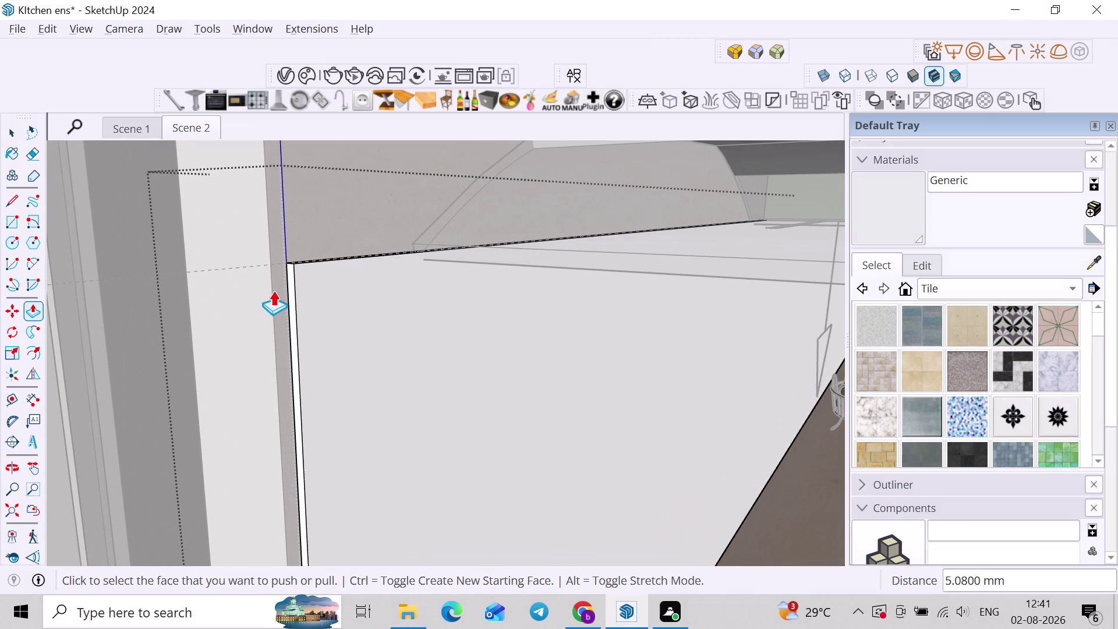
click(290, 283)
click(253, 237)
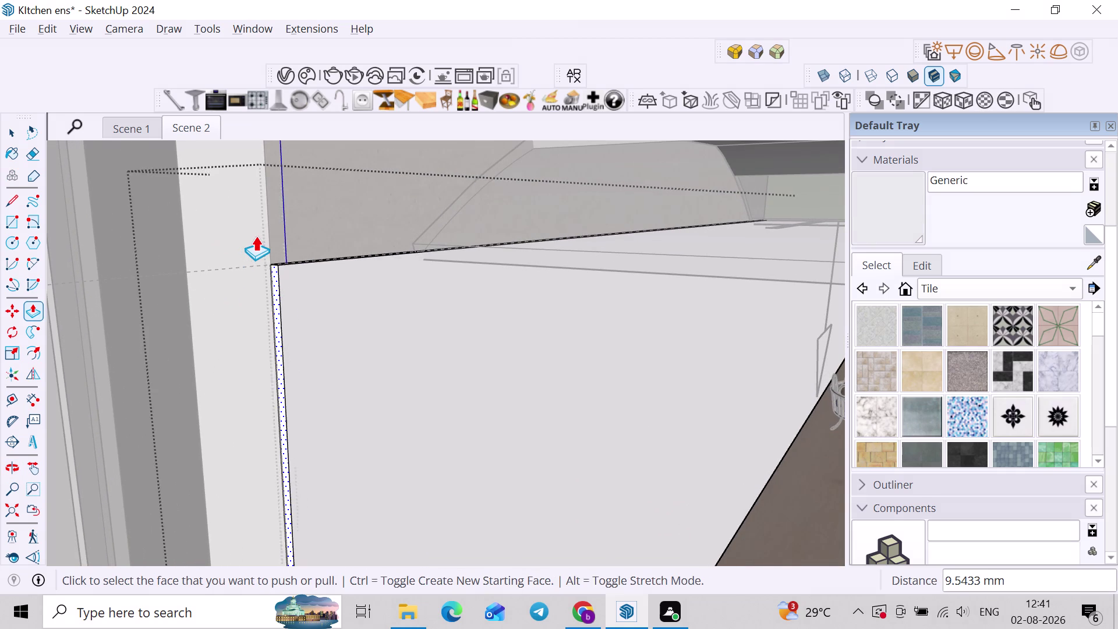
scroll(down, 3)
key(space)
click(145, 290)
Orbit and pan to the panel's right corner beside the cabinets.
scroll(down, 3)
middle_drag(354, 300, 239, 259)
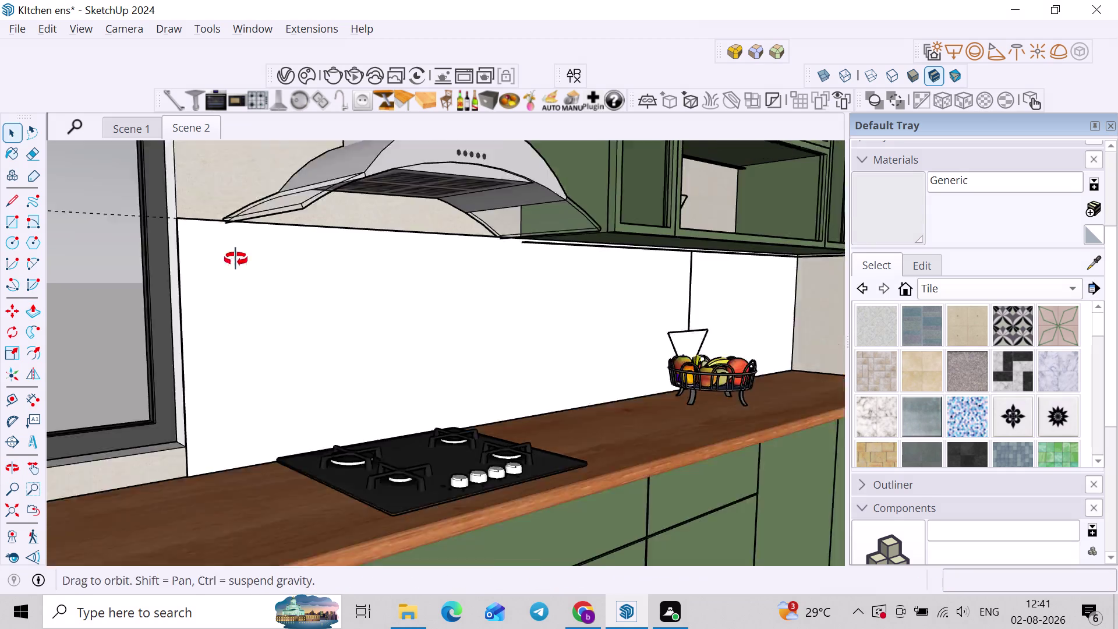
middle_drag(239, 259, 236, 259)
middle_drag(467, 290, 428, 266)
middle_drag(468, 263, 607, 195)
scroll(up, 3)
middle_drag(628, 288, 492, 294)
middle_drag(627, 344, 527, 399)
scroll(up, 3)
middle_drag(653, 400, 566, 408)
scroll(up, 3)
double_click(772, 391)
middle_drag(780, 387, 628, 394)
scroll(up, 3)
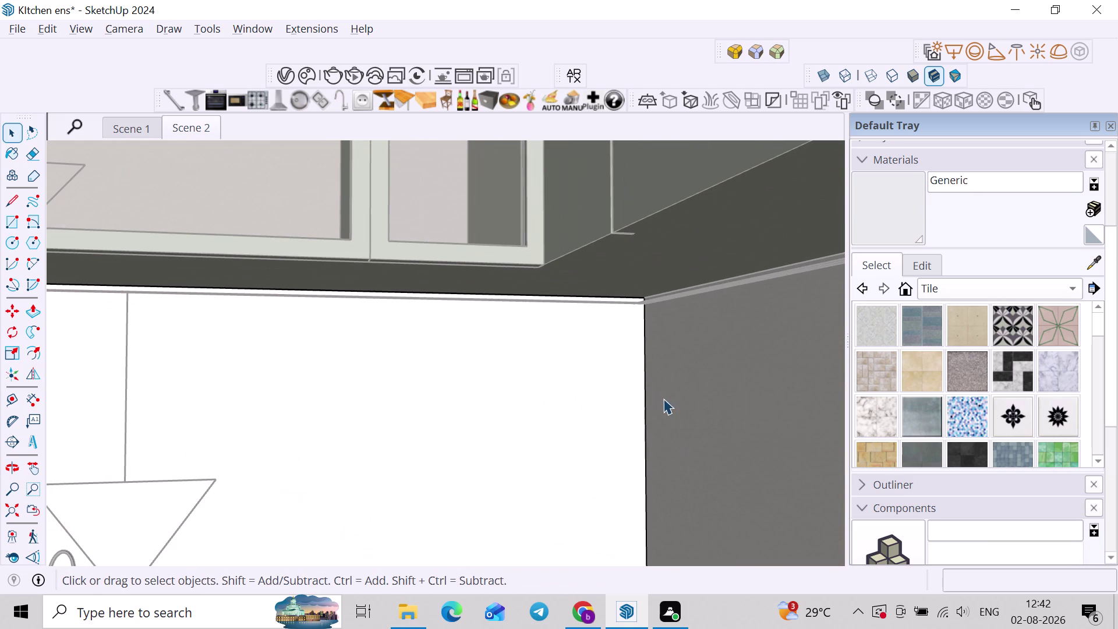
Copy the panel's right end edge 0.2" along the wall with Move and Ctrl.
click(645, 409)
key(m)
middle_drag(637, 437, 625, 322)
click(635, 471)
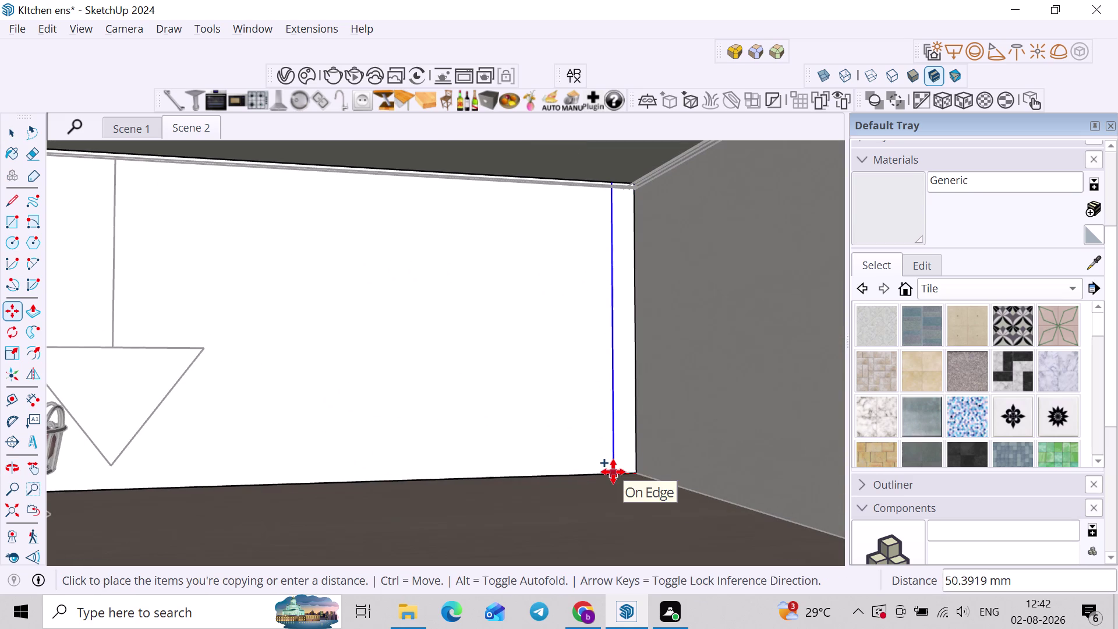
key(period)
key(2)
key(shift+quotedbl)
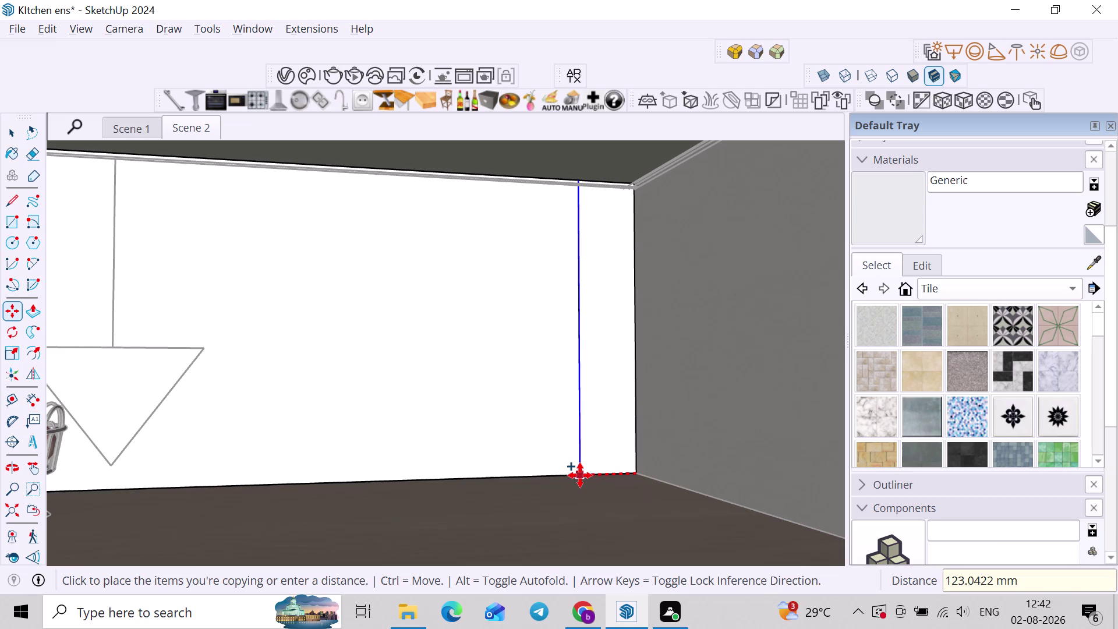
key(Return)
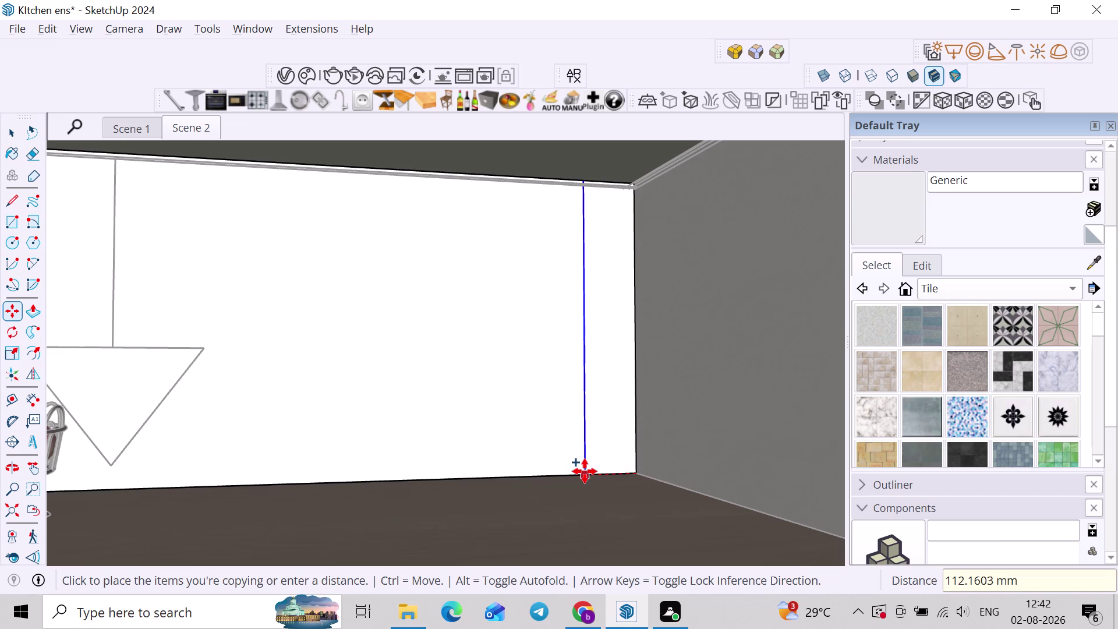
text(.2")
key(Return)
key(space)
Pick the new thin end strip with Push/Pull and orbit toward the adjoining wall.
scroll(up, 3)
scroll(up, 3)
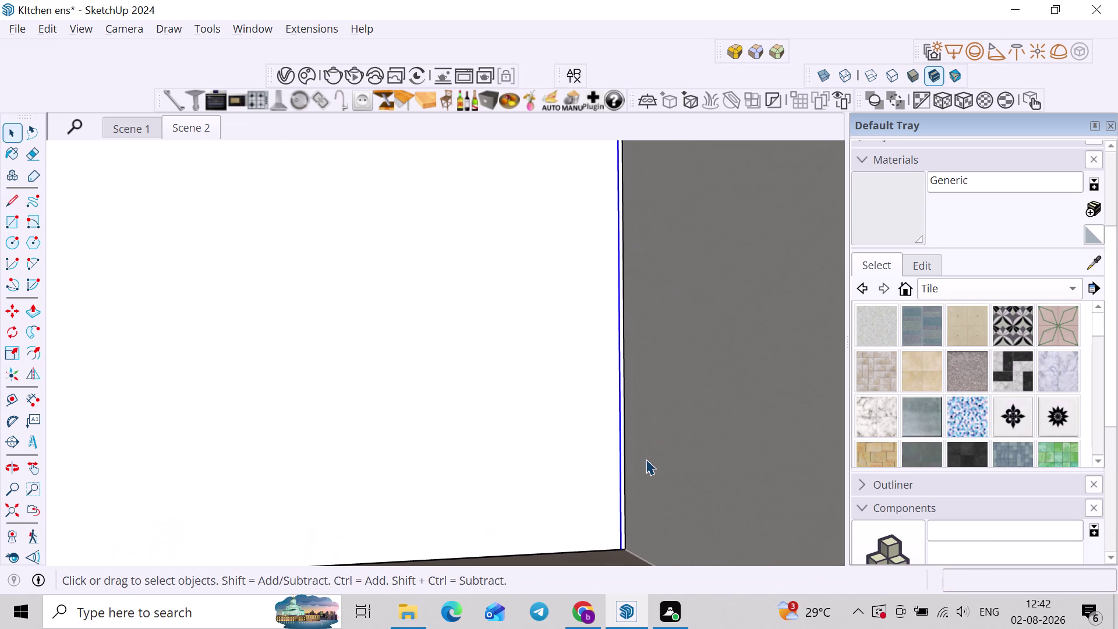
key(p)
scroll(up, 3)
click(623, 496)
scroll(down, 3)
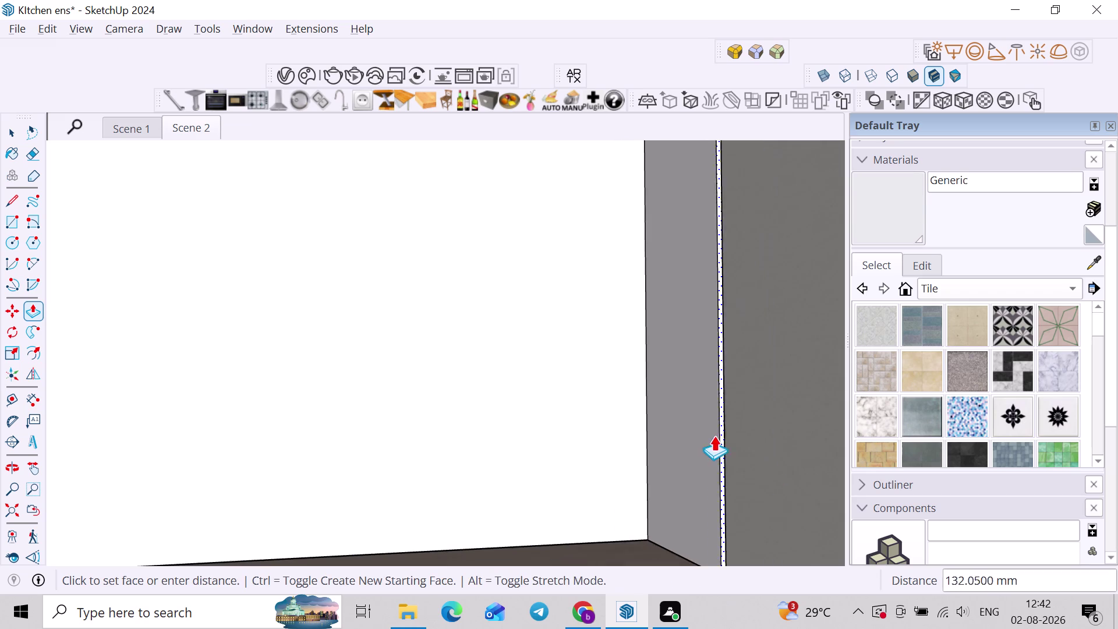
scroll(down, 3)
middle_drag(703, 451, 832, 409)
scroll(down, 3)
middle_drag(730, 418, 821, 417)
middle_drag(729, 365, 605, 370)
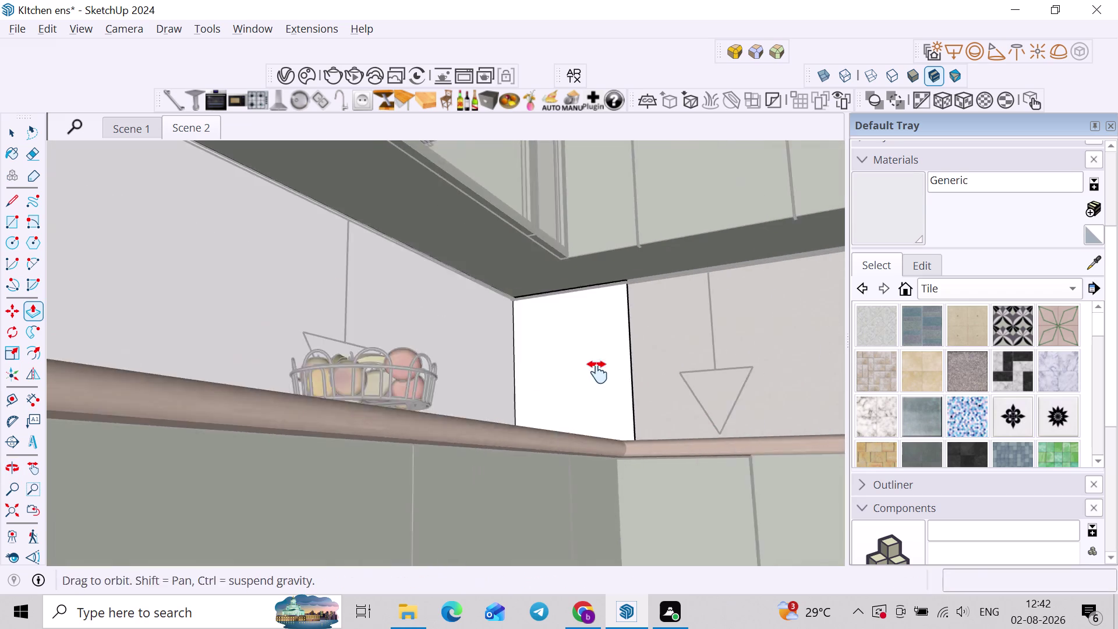
middle_drag(605, 370, 581, 373)
middle_drag(580, 408, 650, 500)
scroll(down, 3)
middle_drag(675, 403, 566, 403)
Pull the strip along the adjoining wall to extend the backsplash into the corner.
scroll(up, 3)
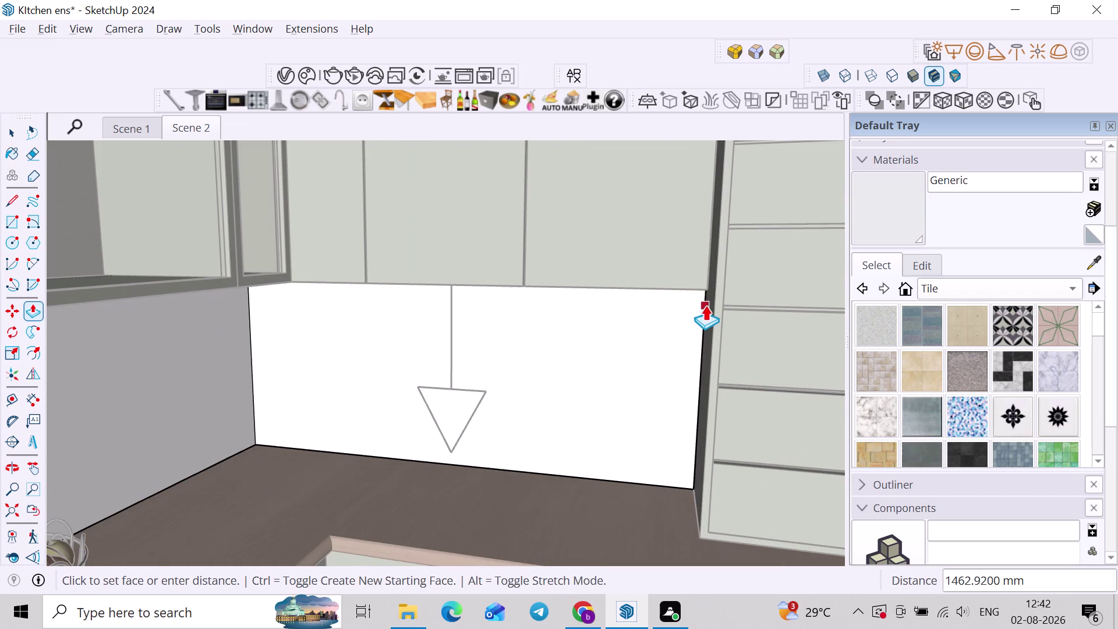
scroll(up, 3)
scroll(up, 3)
scroll(up, 3)
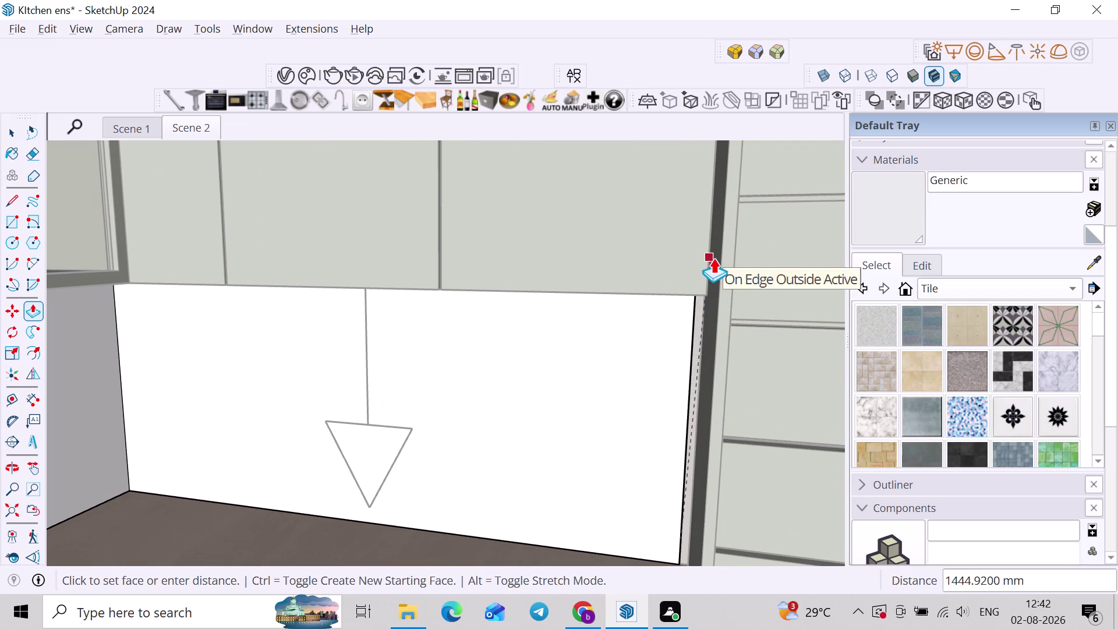